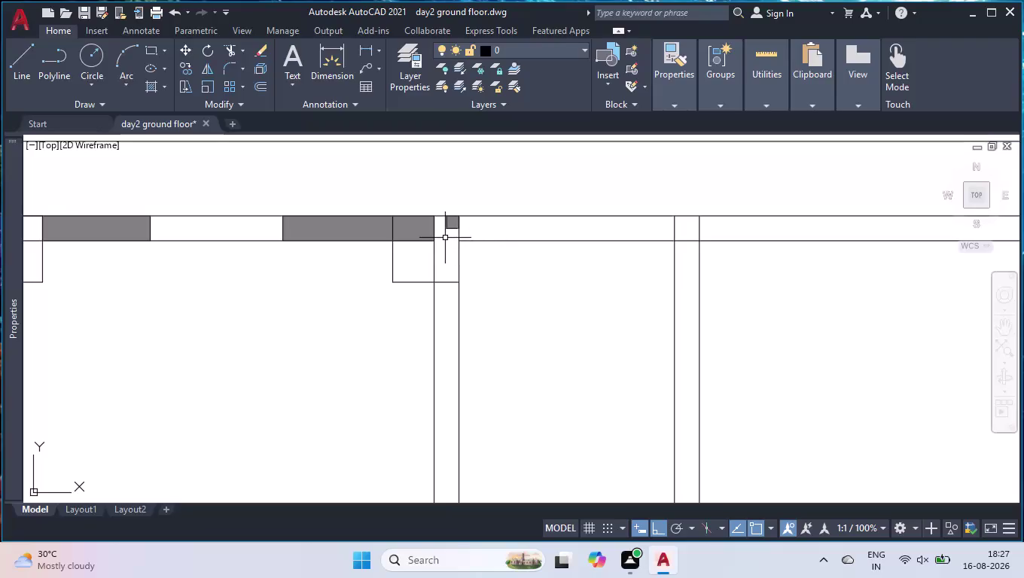
Draw a short line across the narrow corridor strip.
scroll(up, 3)
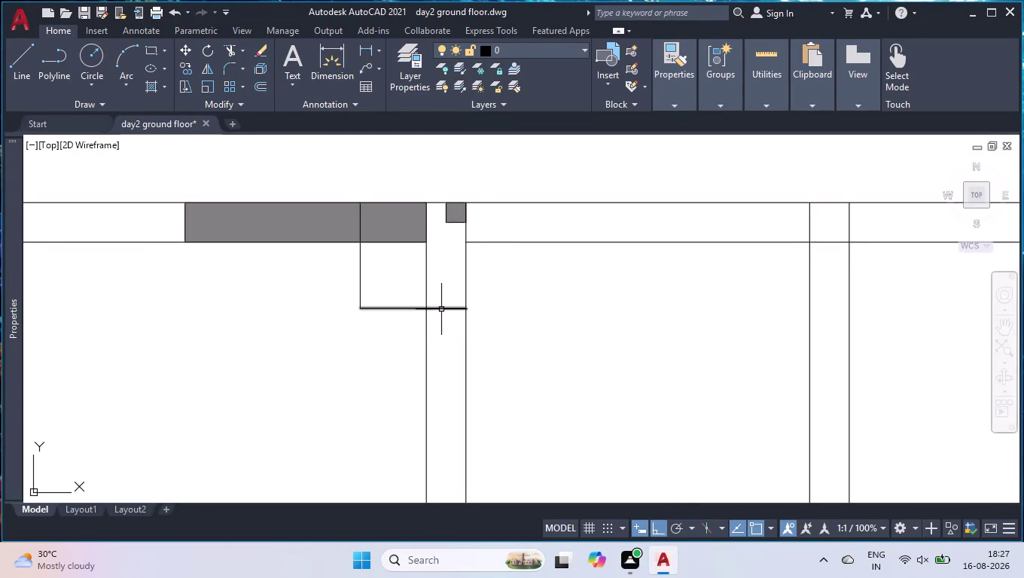
key(l)
key(Return)
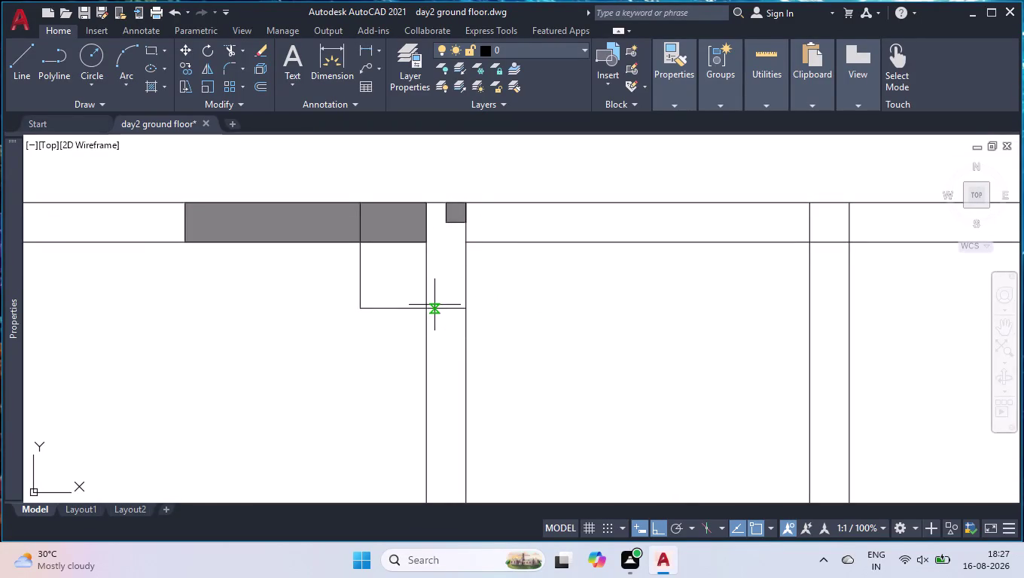
click(423, 308)
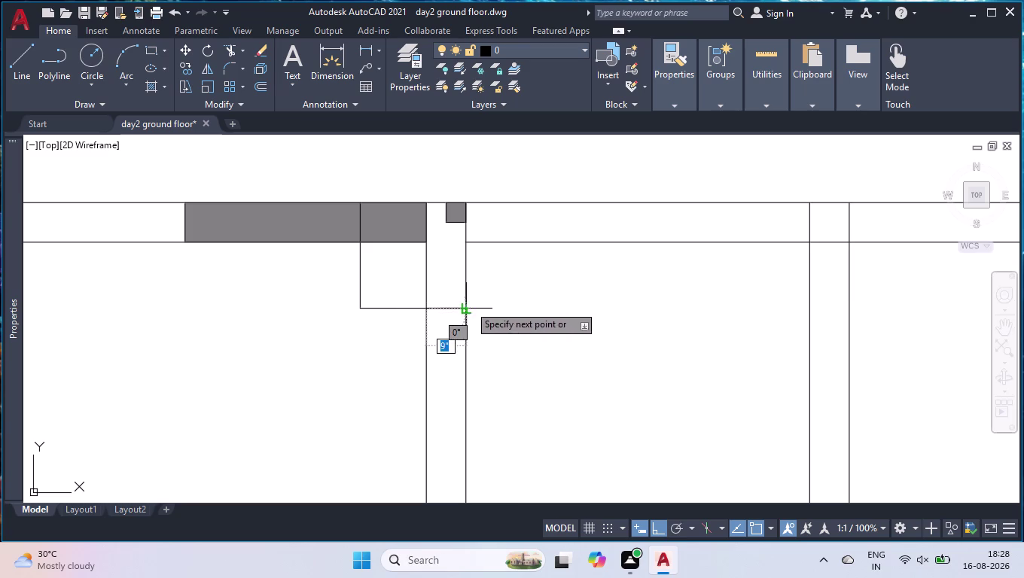
click(469, 305)
key(space)
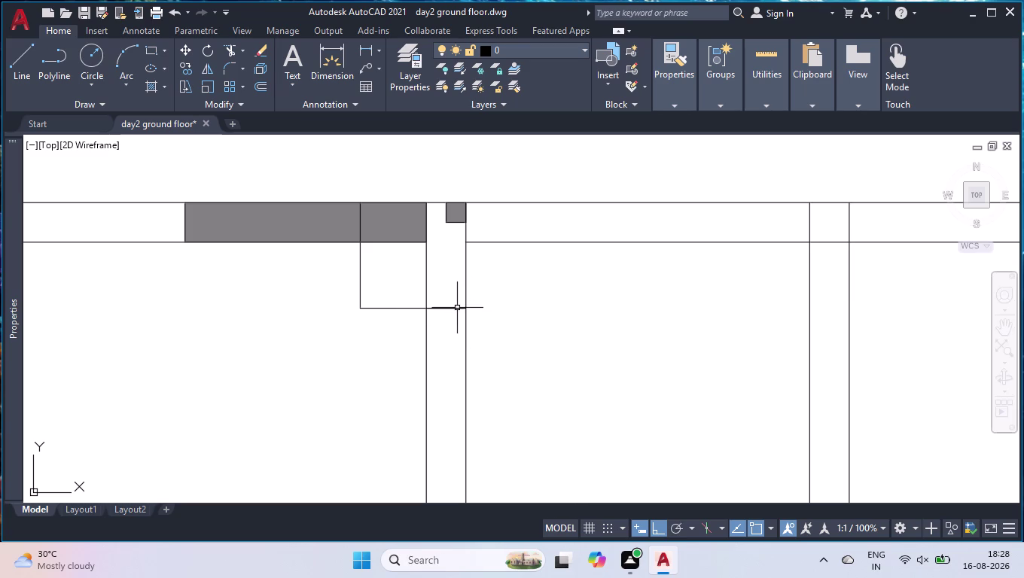
Grip-move the cross line 2'4.5" down the strip.
click(450, 309)
click(445, 308)
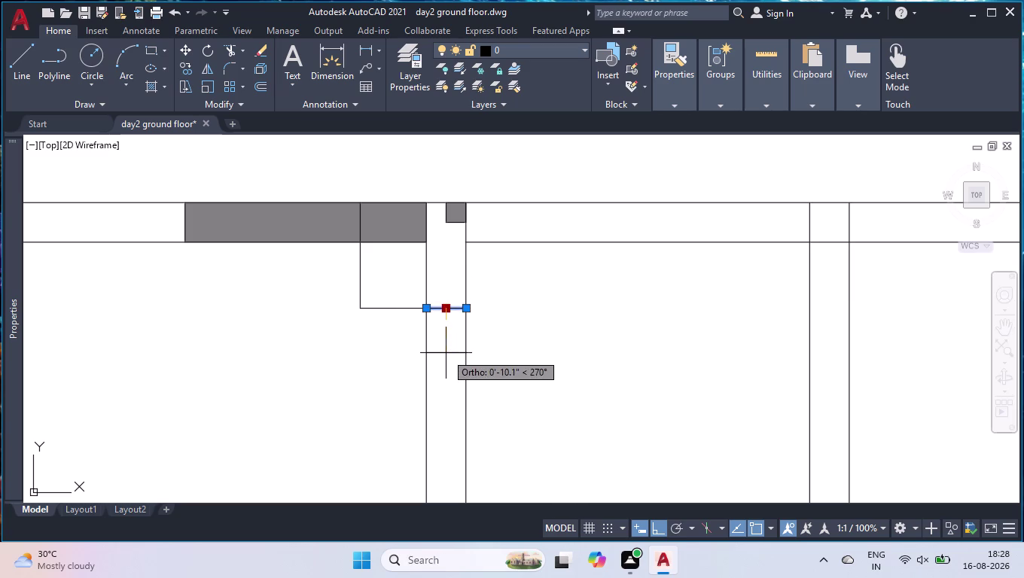
text(2)
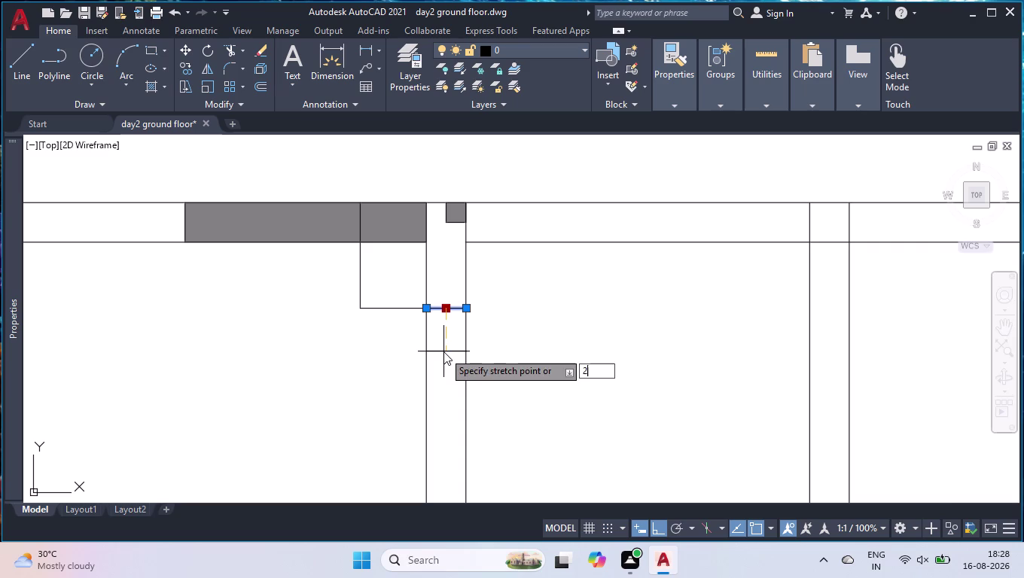
text('4.)
text(5")
key(Return)
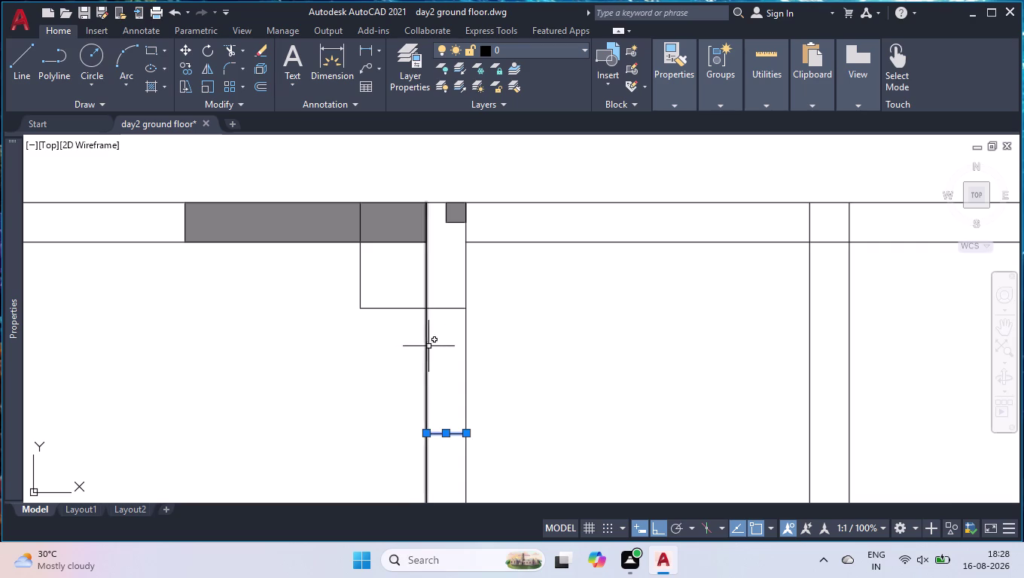
scroll(down, 3)
Offset a copy of the cross line 4' further down the strip.
text(off)
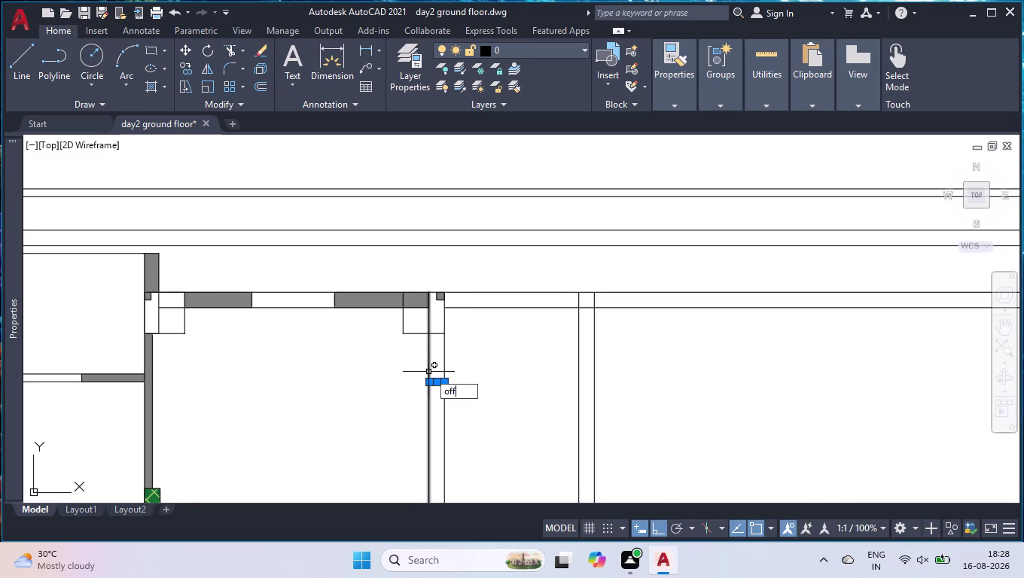
key(Return)
text(4')
key(Return)
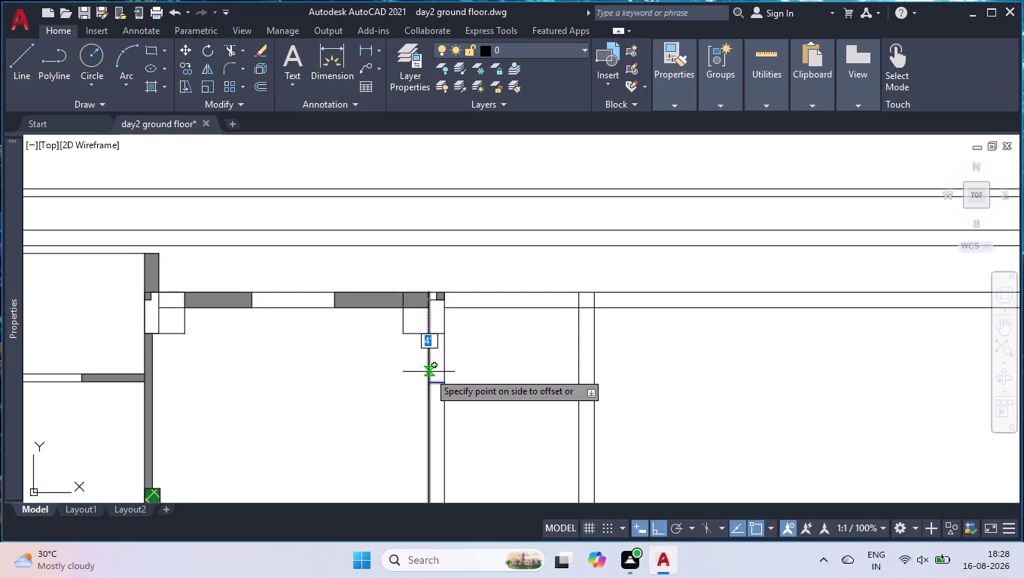
click(482, 458)
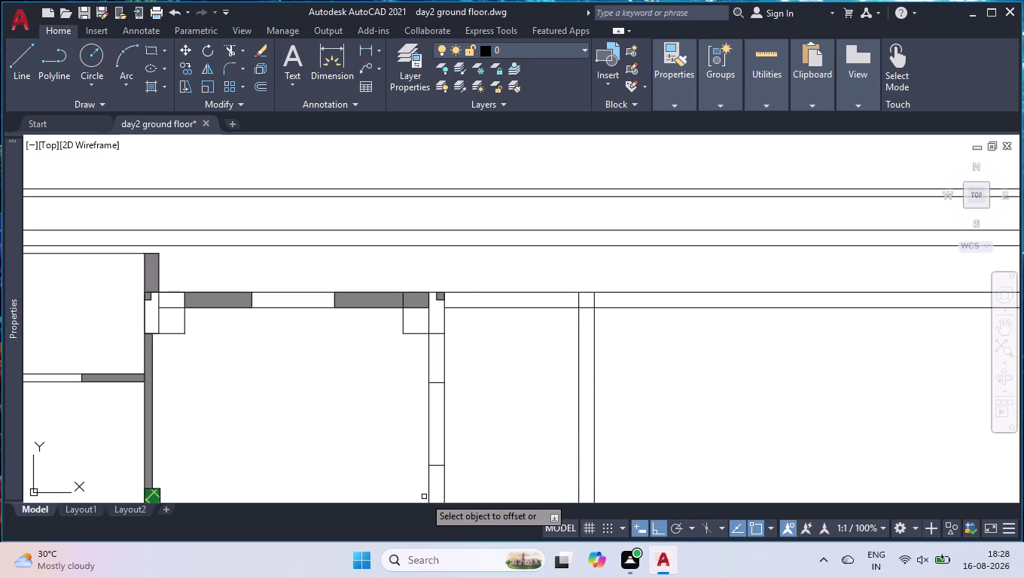
scroll(down, 3)
scroll(up, 3)
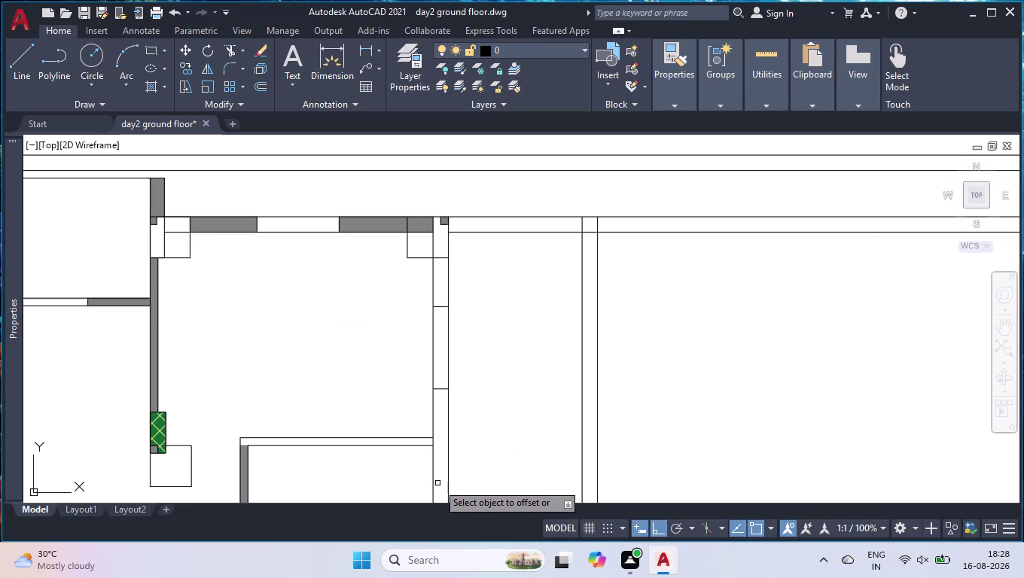
scroll(up, 3)
Add more cross line offsets at 1'1.5" and 2' spacings.
click(438, 385)
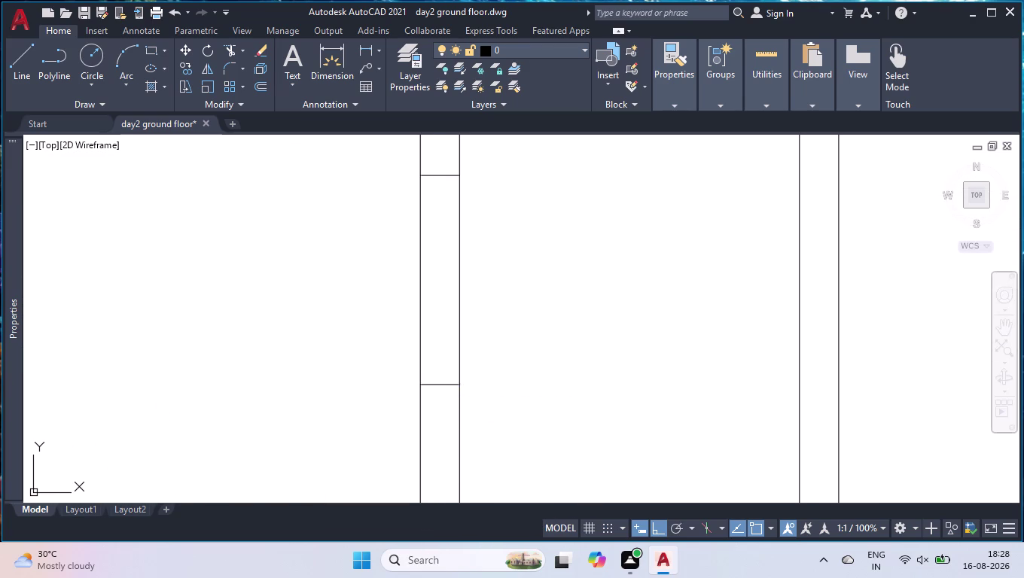
text(1)
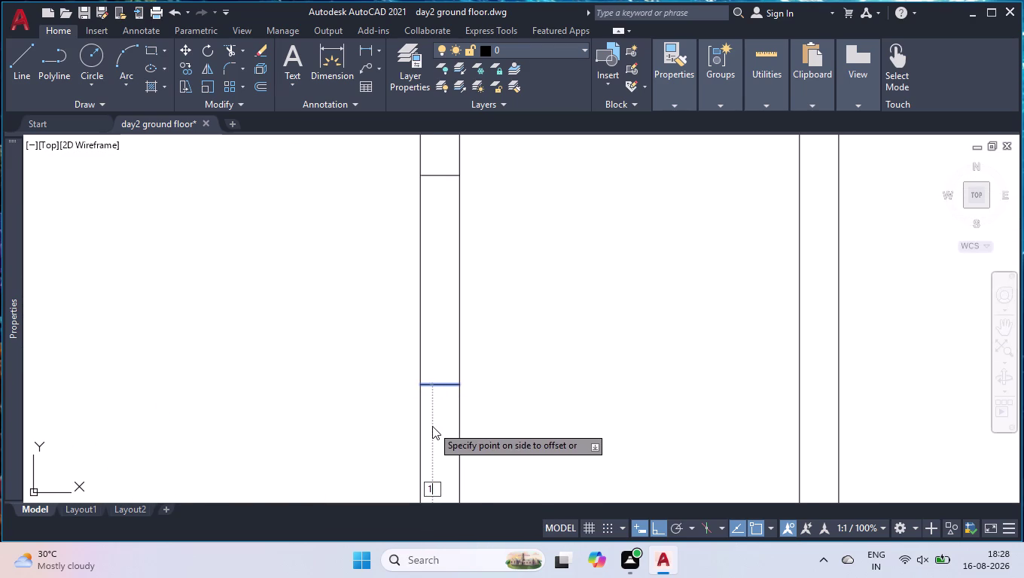
text('1.5)
text(")
key(Return)
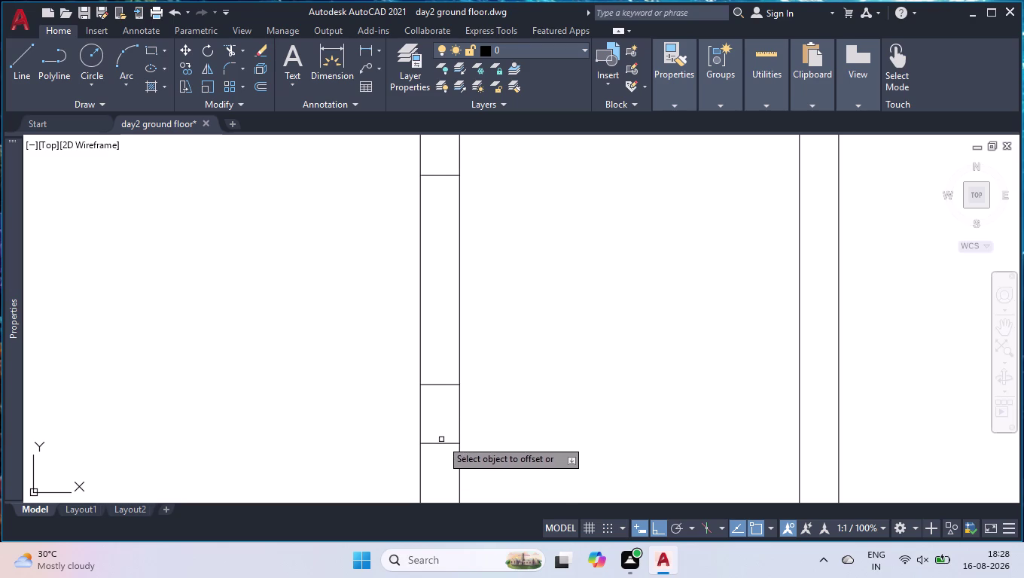
scroll(down, 3)
scroll(up, 3)
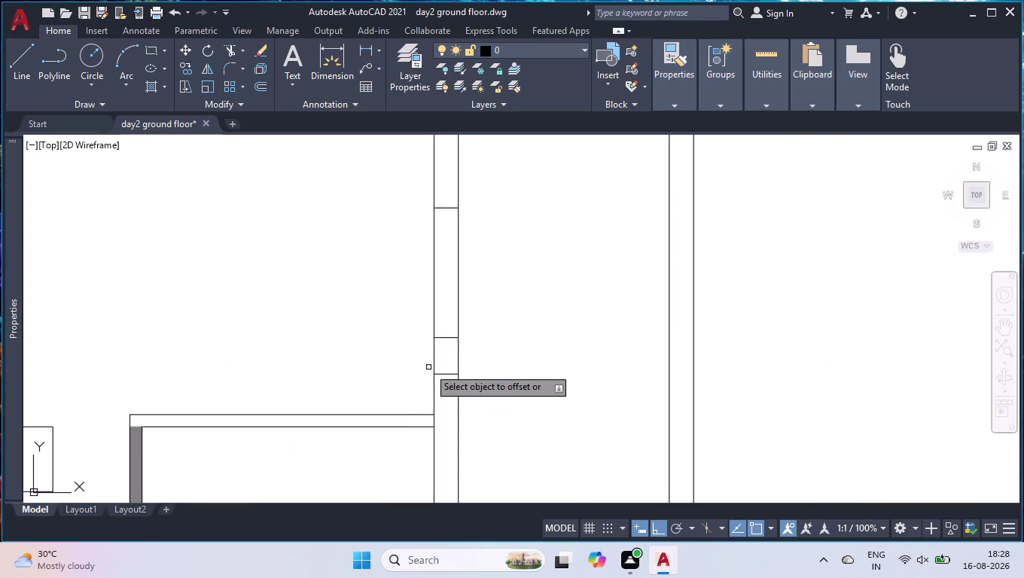
click(444, 373)
text(2')
key(Return)
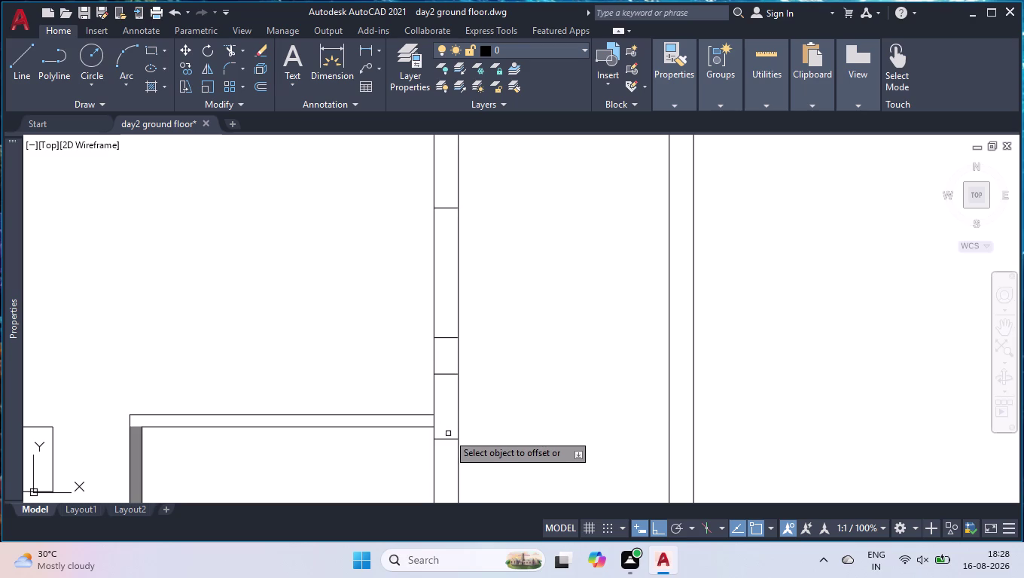
scroll(down, 3)
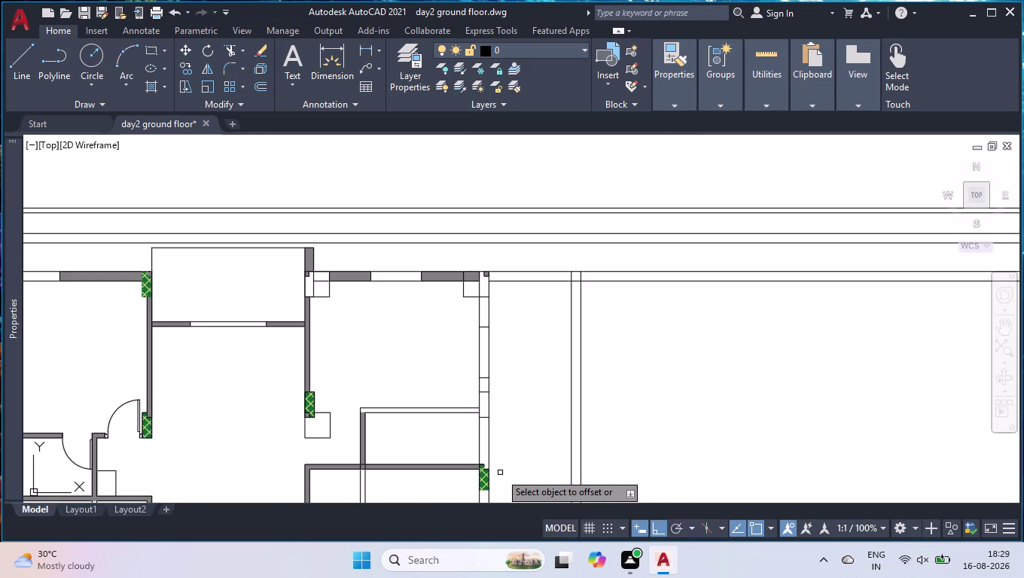
scroll(up, 3)
scroll(up, 3)
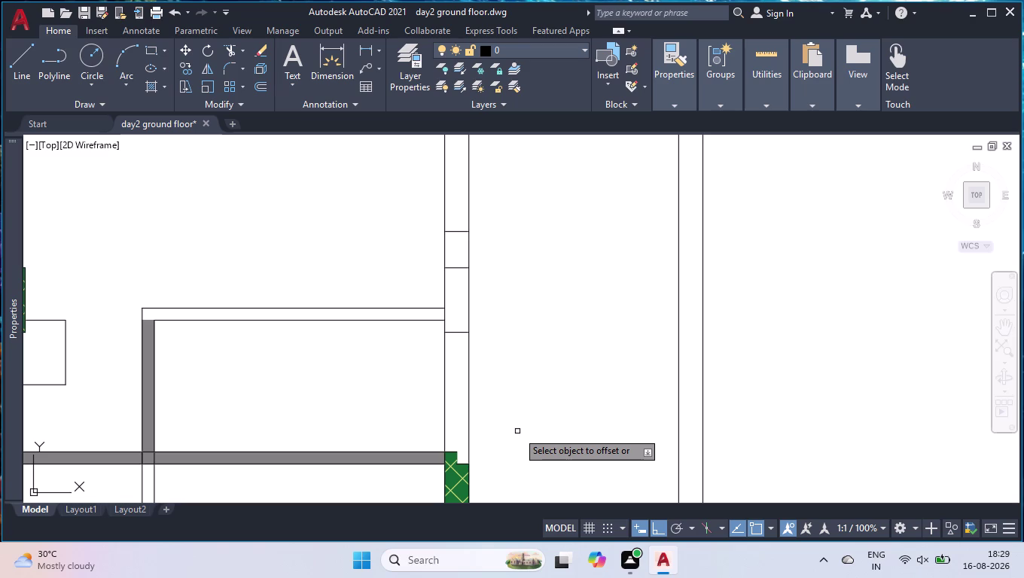
key(space)
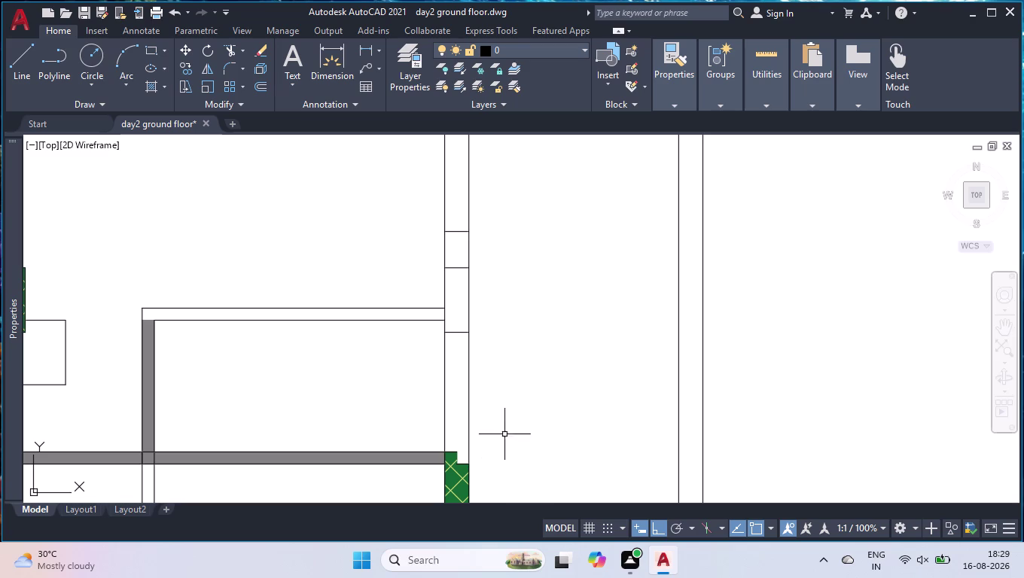
scroll(down, 3)
scroll(down, 3)
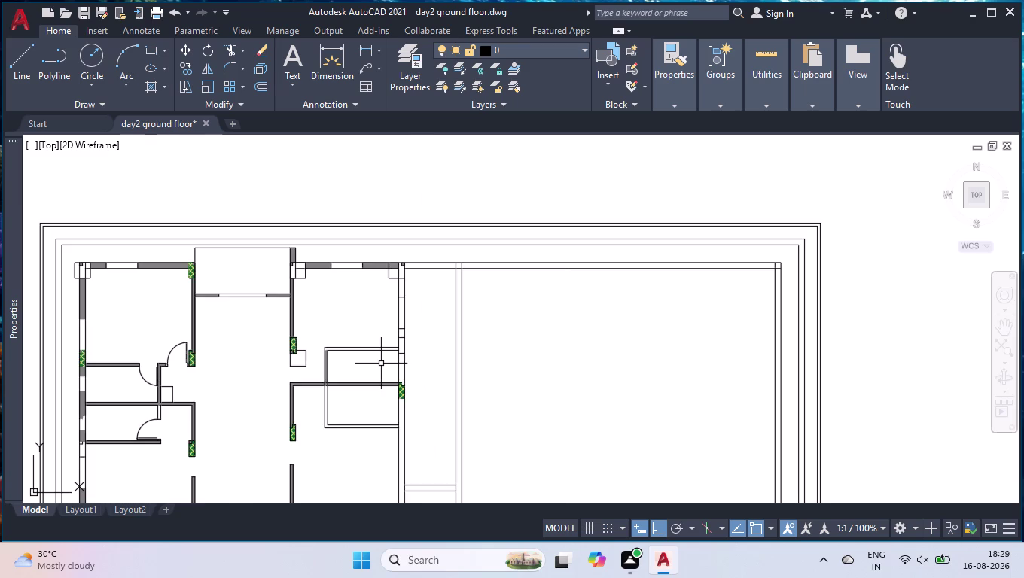
scroll(up, 3)
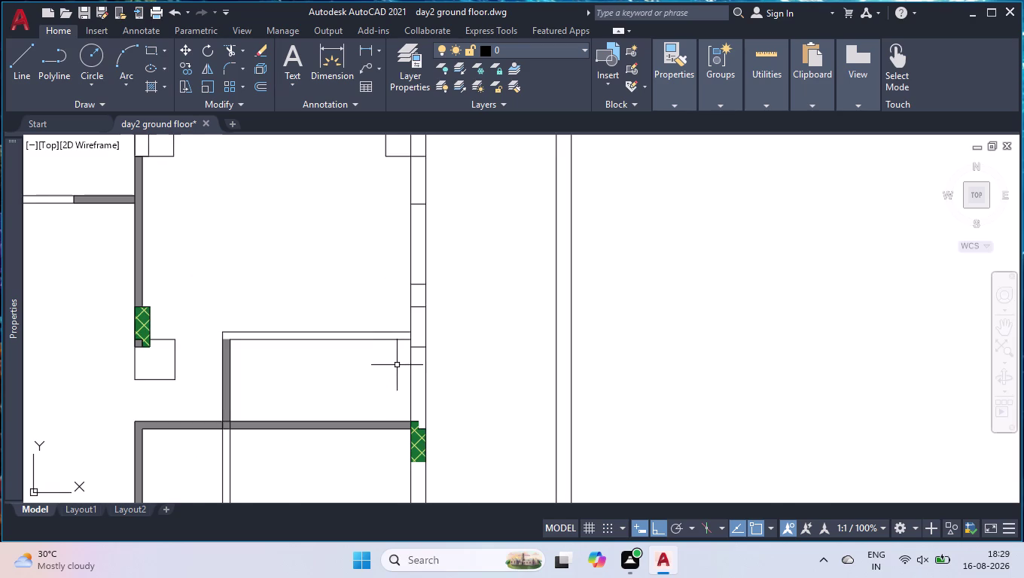
scroll(down, 3)
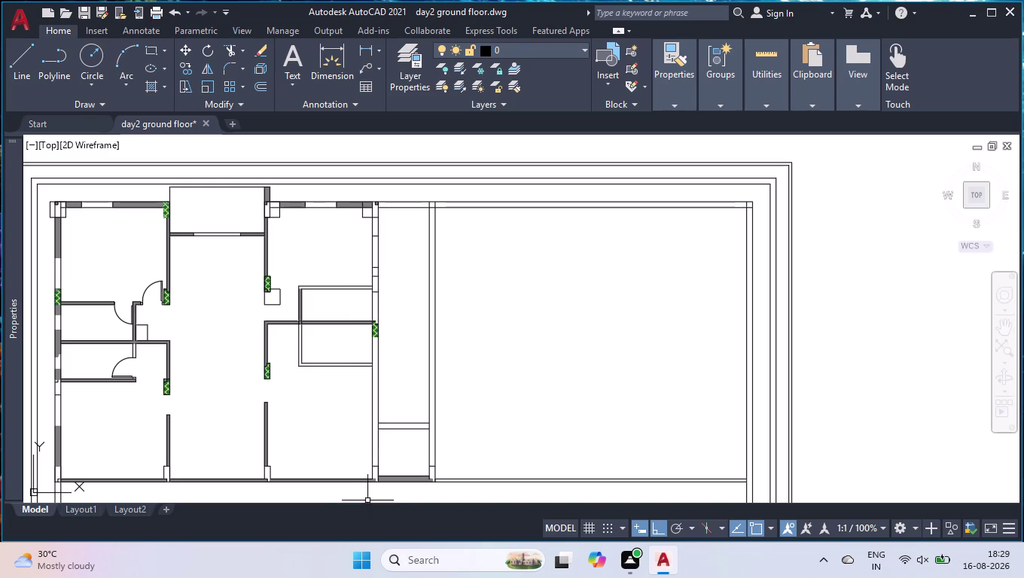
scroll(up, 3)
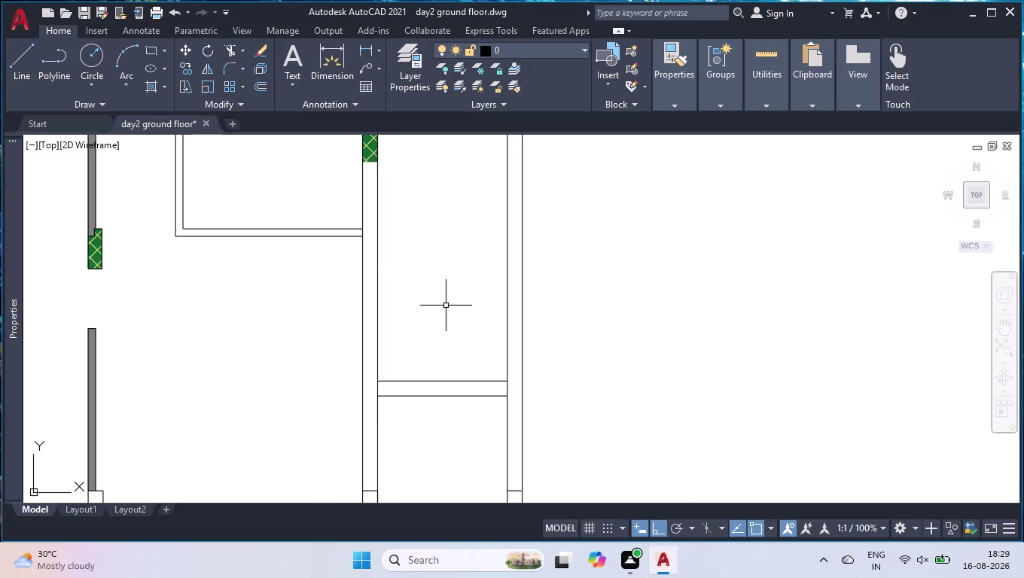
scroll(down, 3)
scroll(up, 3)
scroll(up, 3)
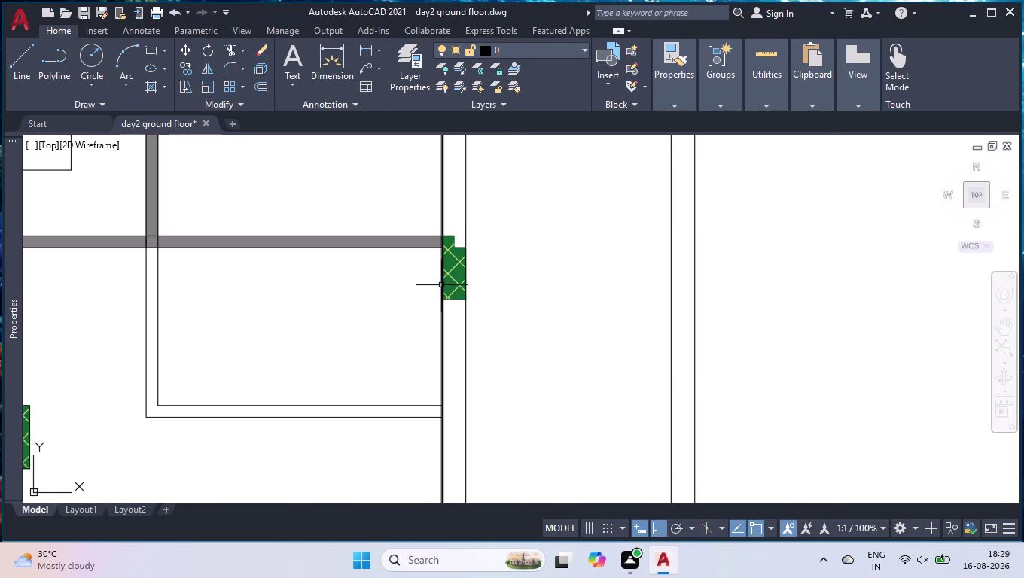
text(tr)
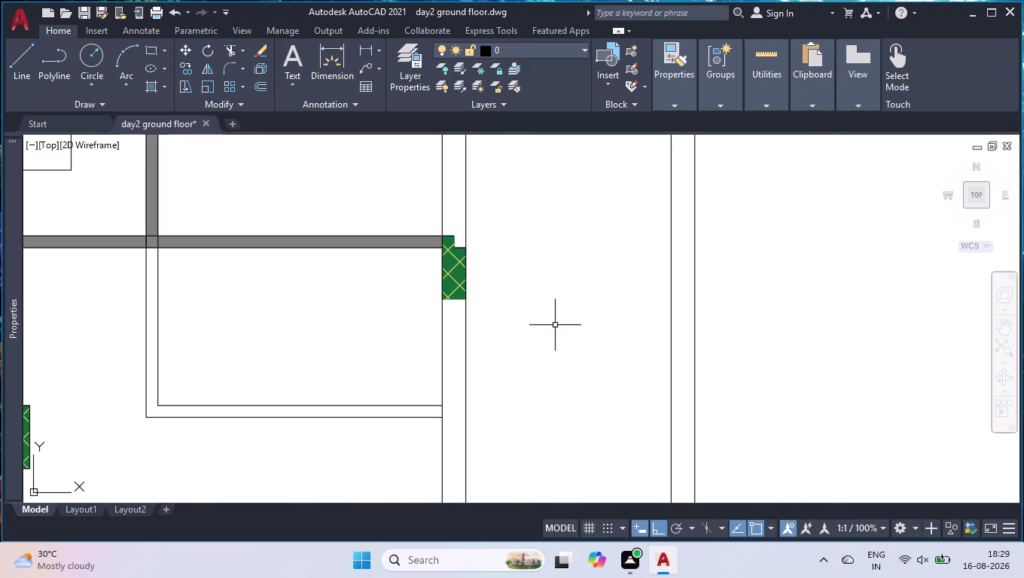
Attempt trimming the column and notch lines at the junction, then cancel.
key(Return)
click(450, 266)
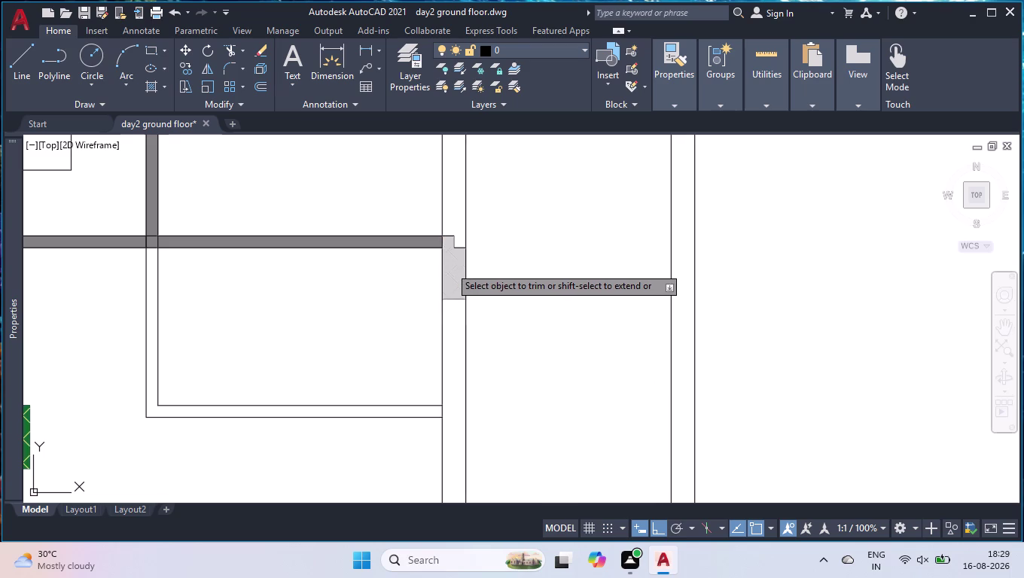
key(backslash)
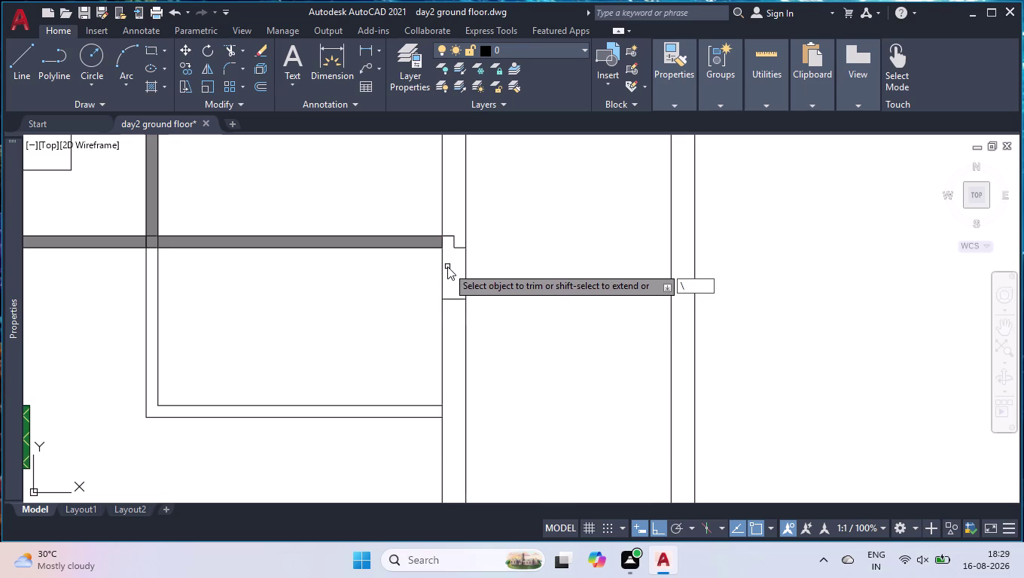
key(space)
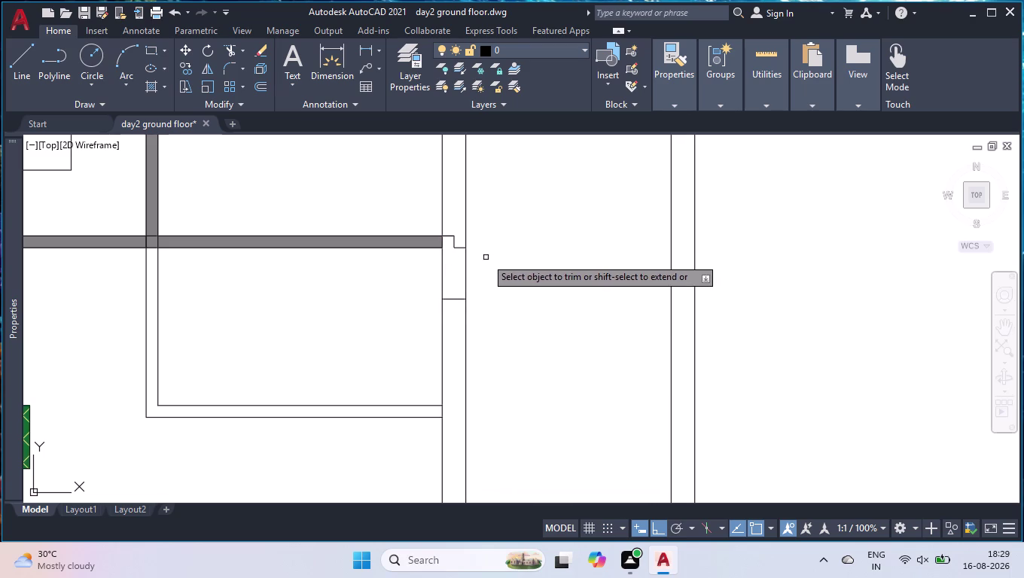
key(space)
click(459, 230)
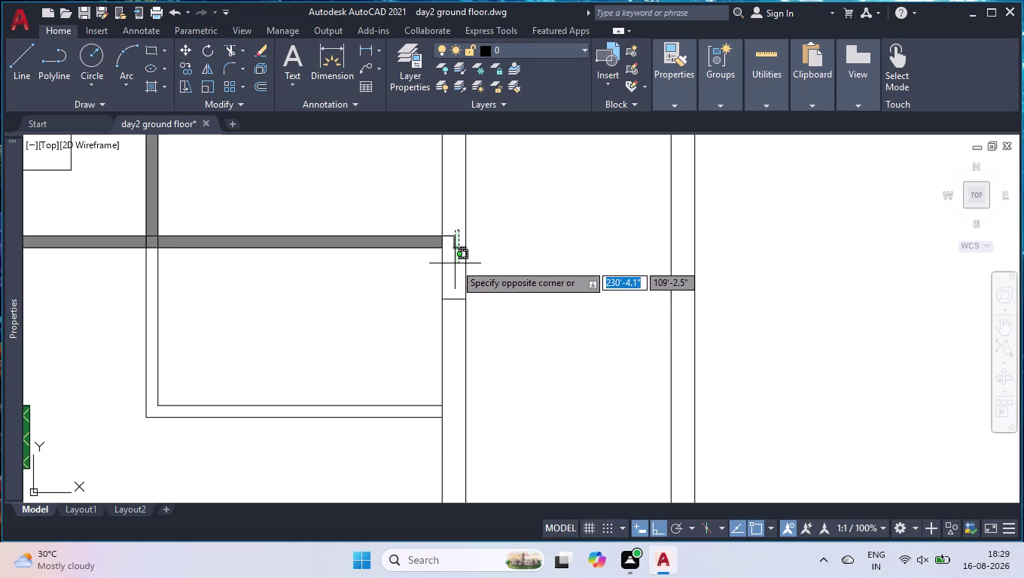
key(space)
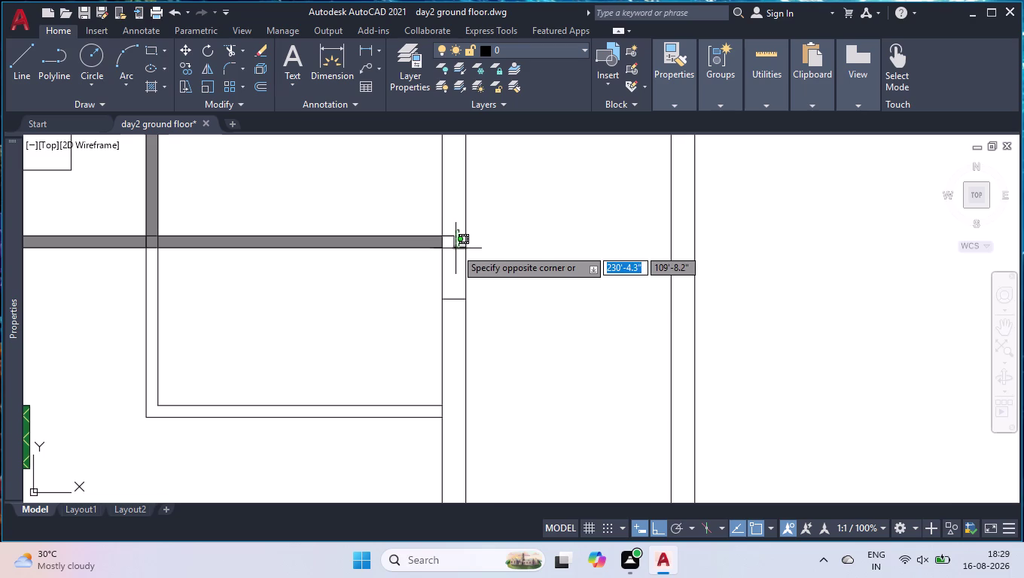
key(space)
key(space)
key(Return)
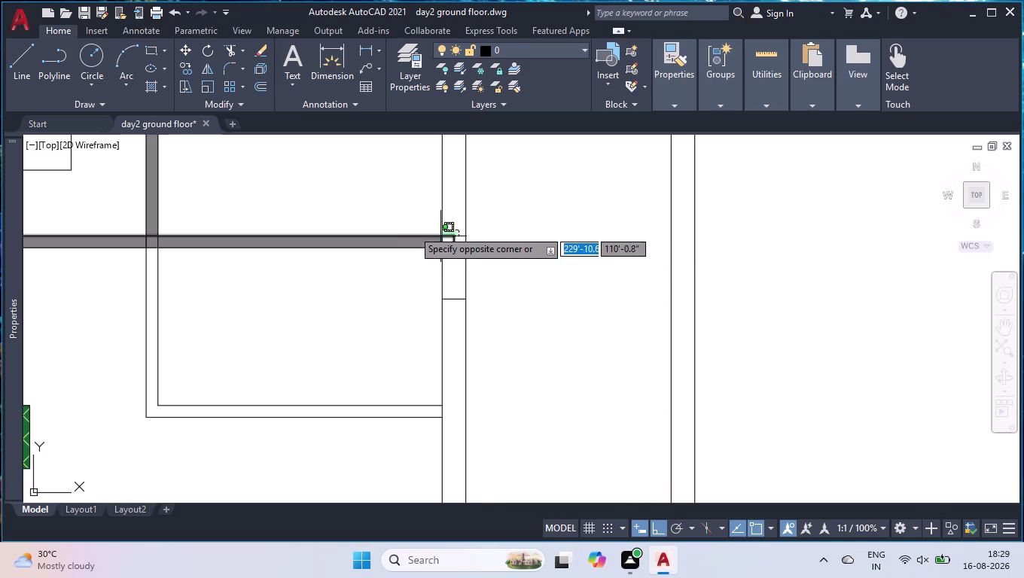
click(451, 276)
key(space)
key(space)
key(space)
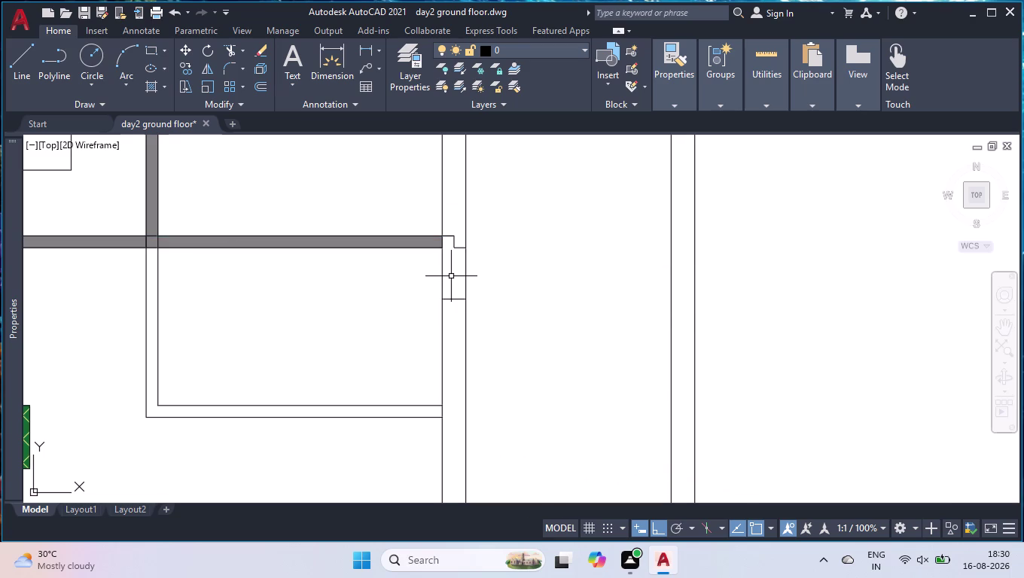
Trim the stepped notch lines at the wall–corridor junction using a fence.
text(tr)
key(Return)
click(462, 226)
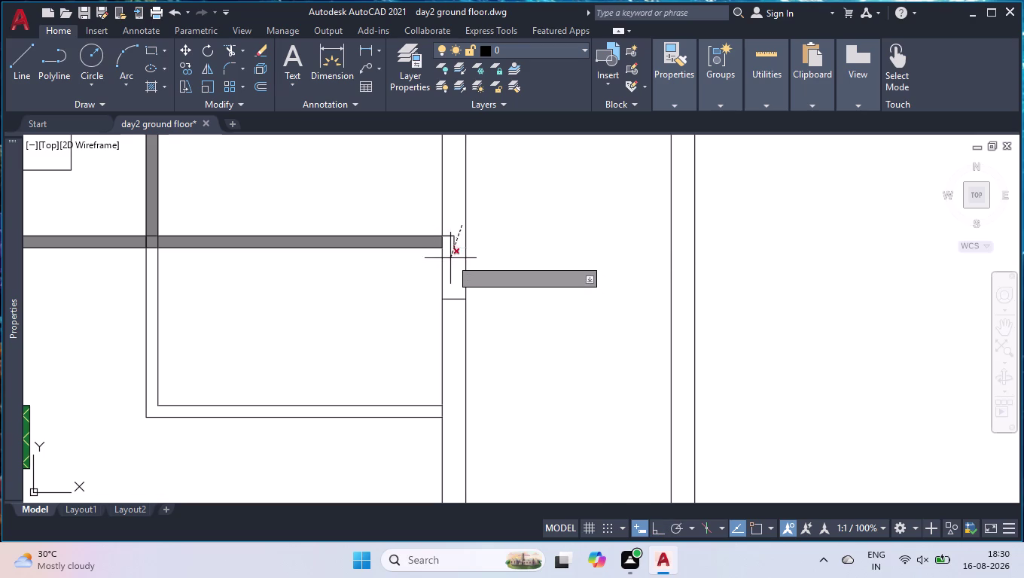
click(450, 251)
click(449, 232)
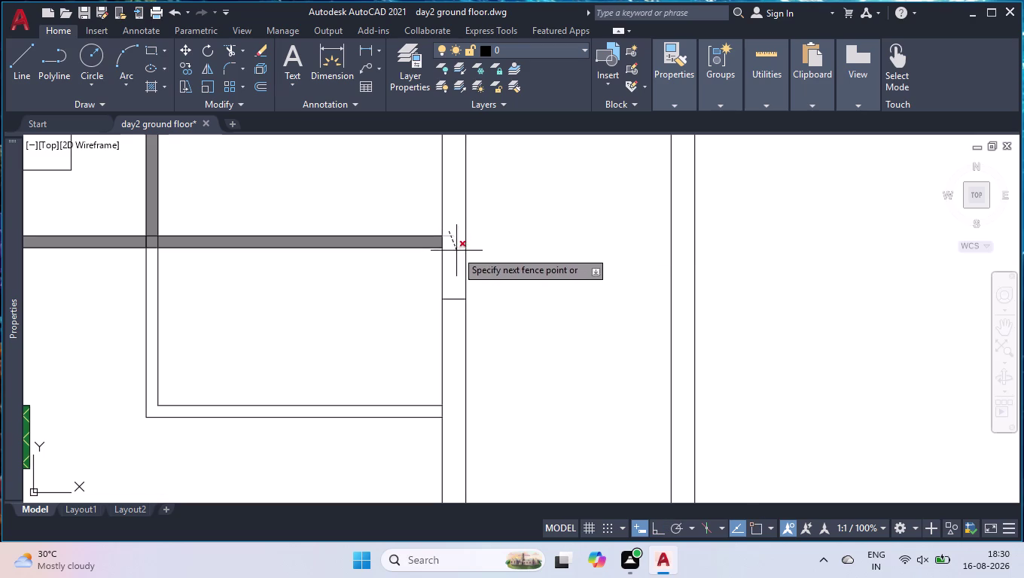
click(457, 255)
click(456, 274)
click(459, 318)
key(space)
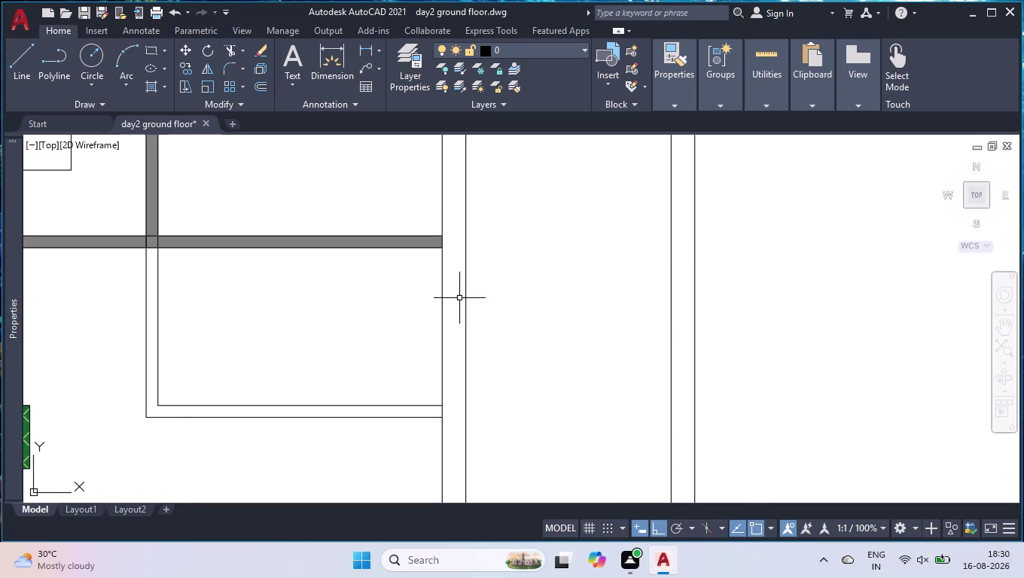
scroll(down, 3)
Zoom out, pan and zoom in on the next wall junction along the strip.
scroll(down, 3)
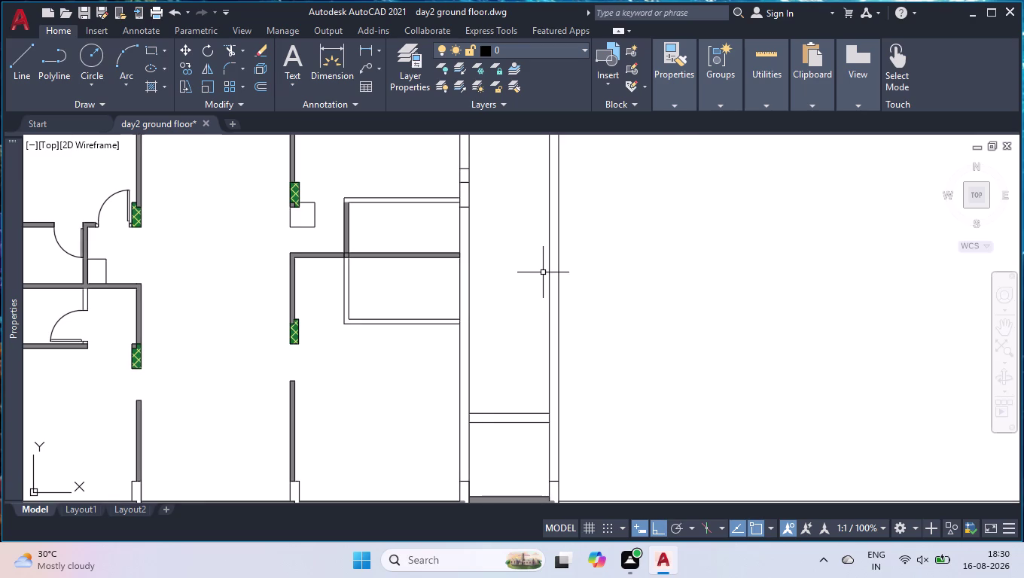
scroll(down, 3)
scroll(up, 3)
scroll(up, 3)
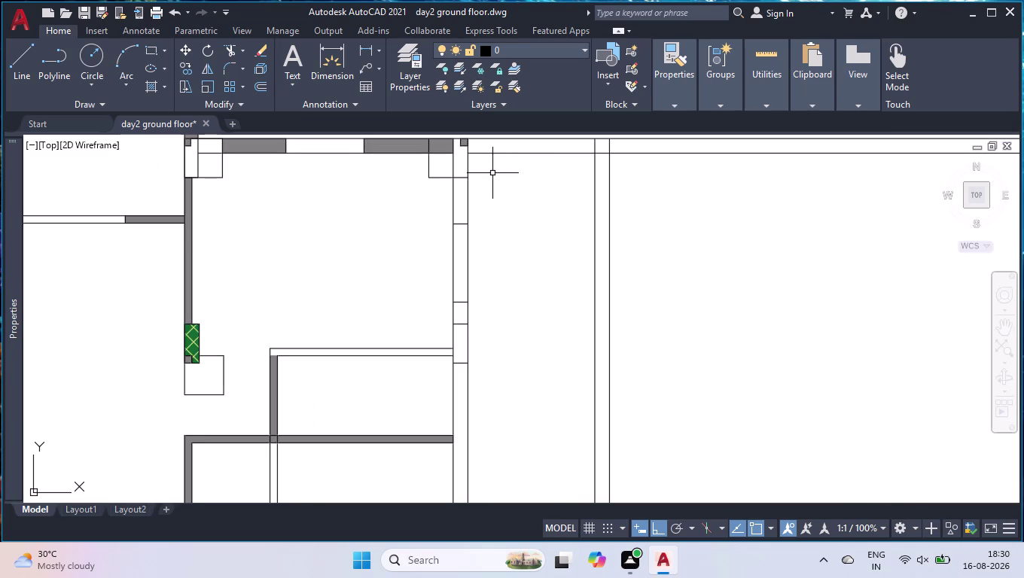
scroll(up, 3)
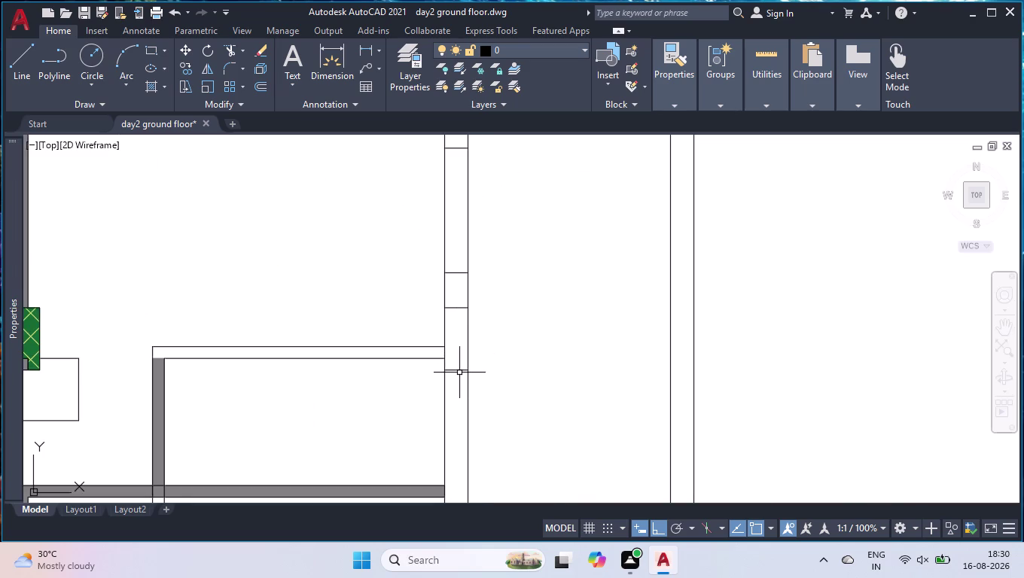
scroll(up, 3)
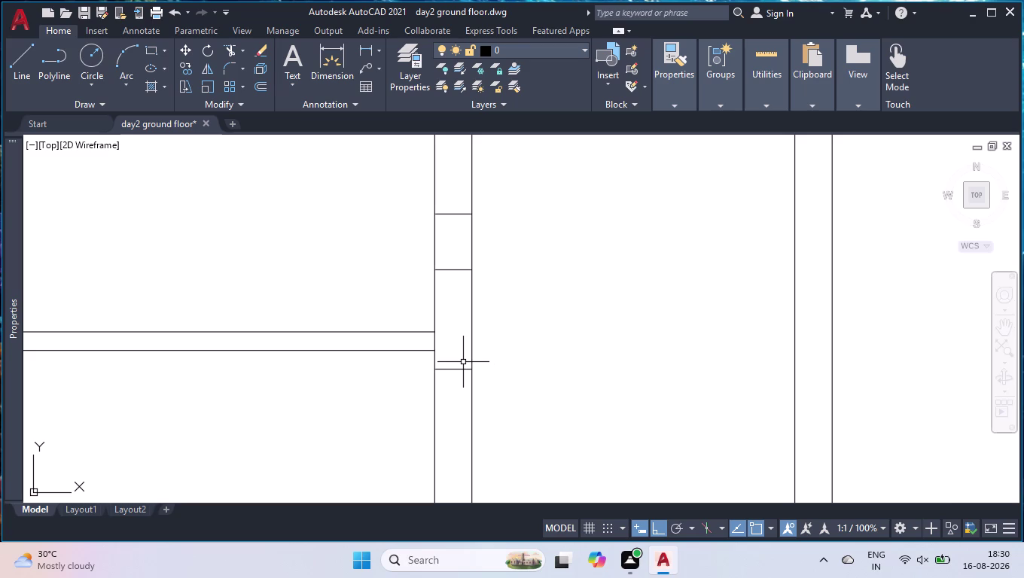
Draw a small square notch with 4.5" sides at the corridor strip edge.
key(l)
key(Return)
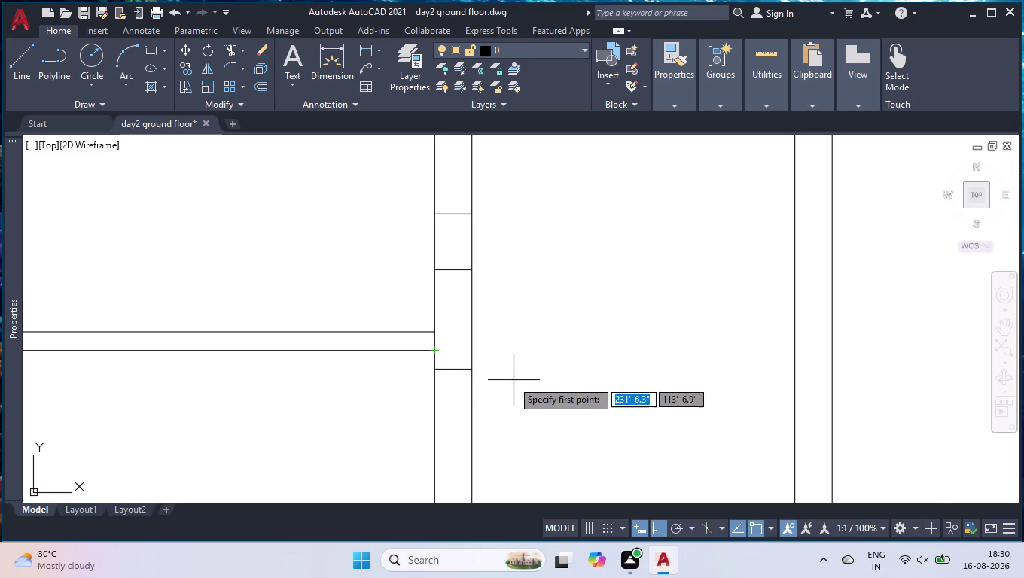
click(468, 372)
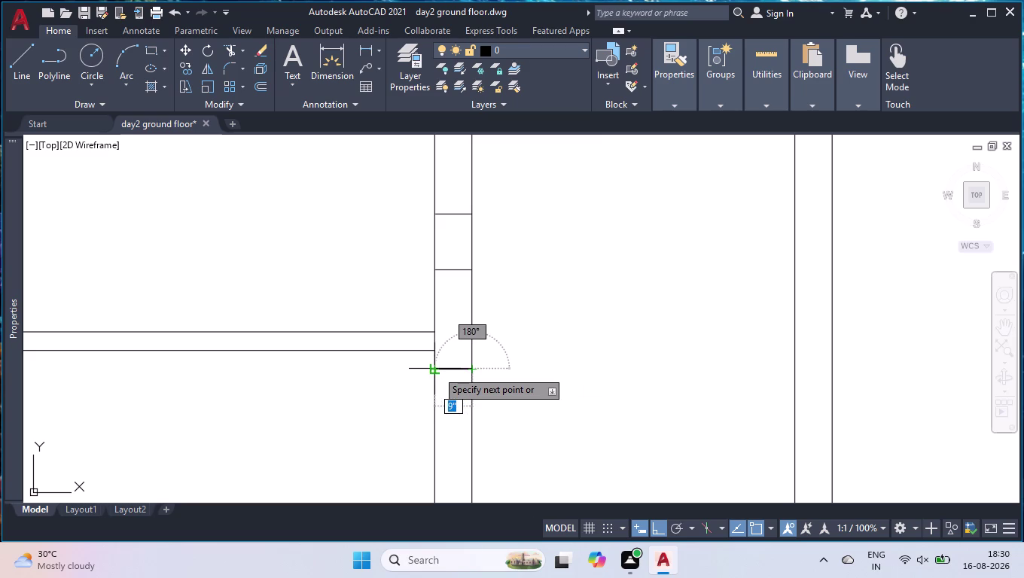
click(454, 368)
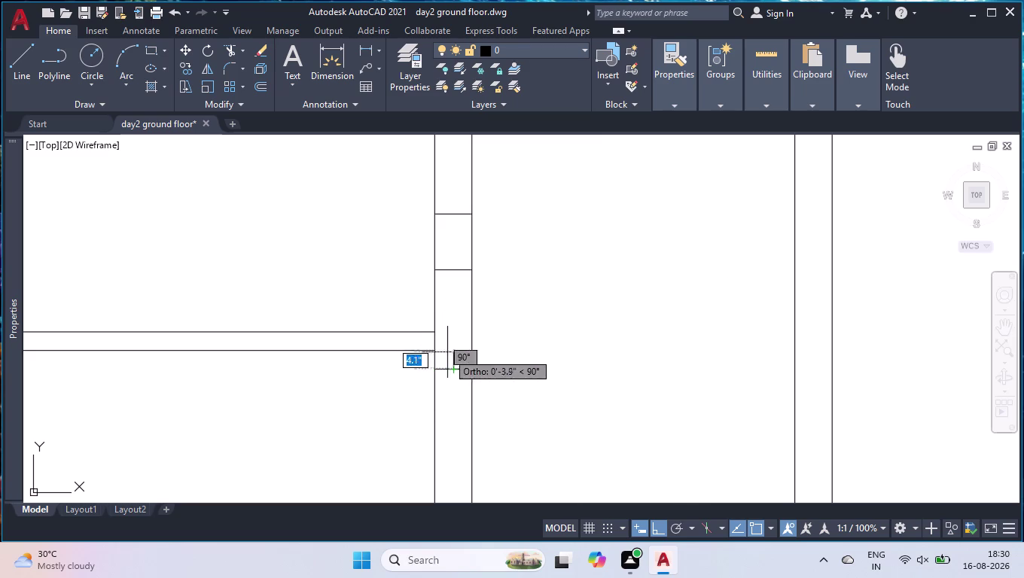
text(4.5)
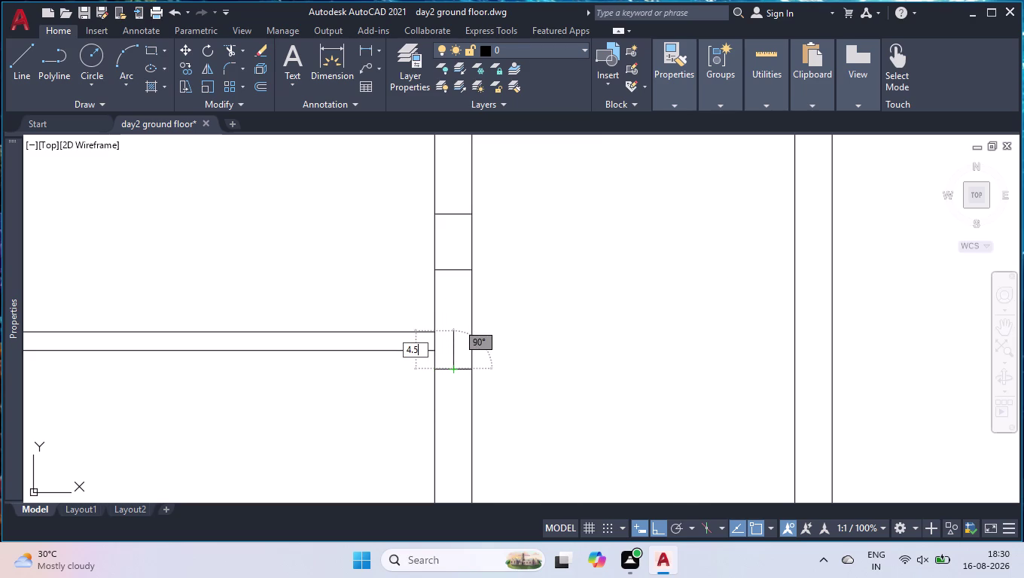
text(")
key(Return)
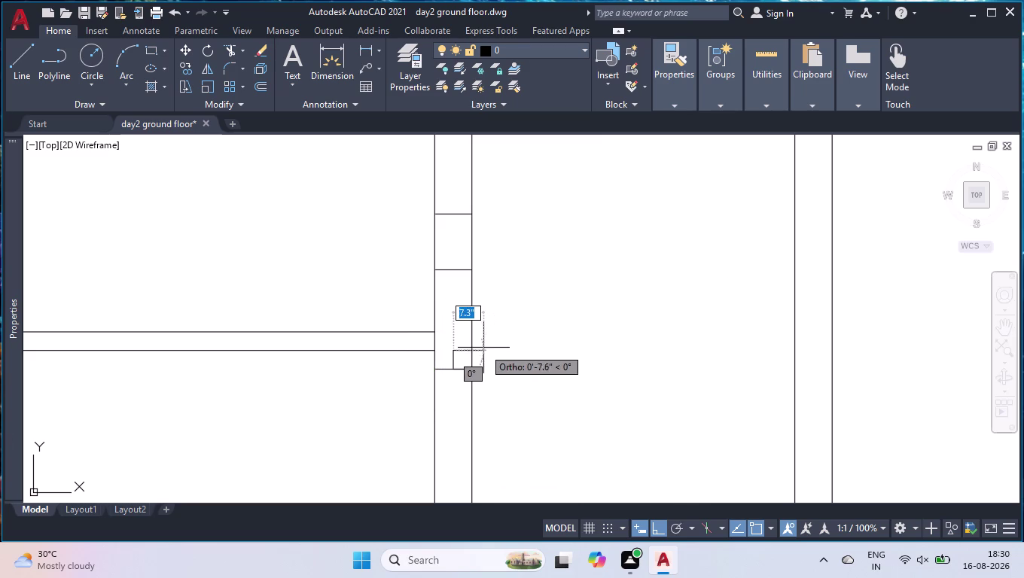
click(470, 351)
key(space)
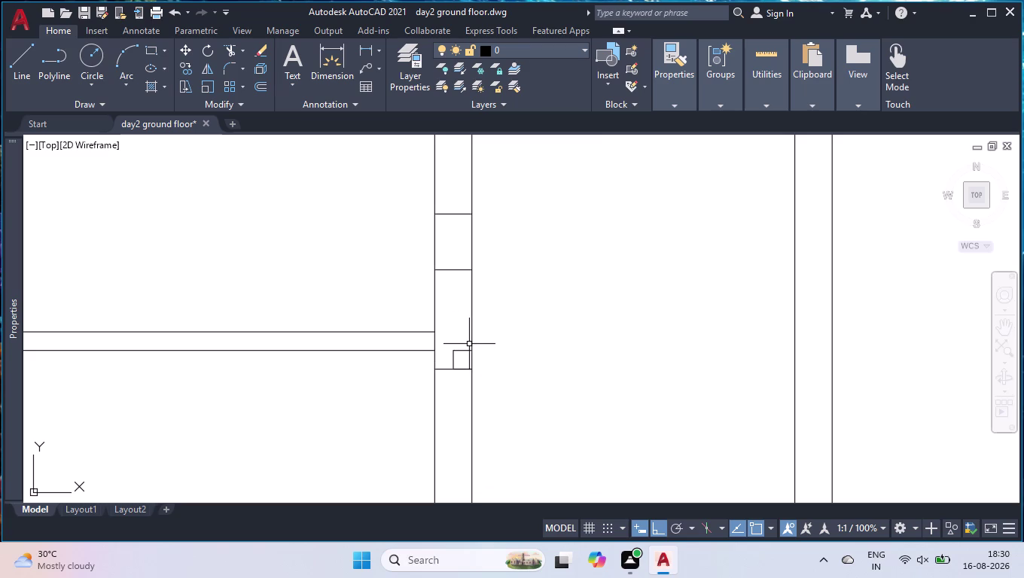
Hatch the column area above the notch with ANSI38 and no background colour.
click(146, 80)
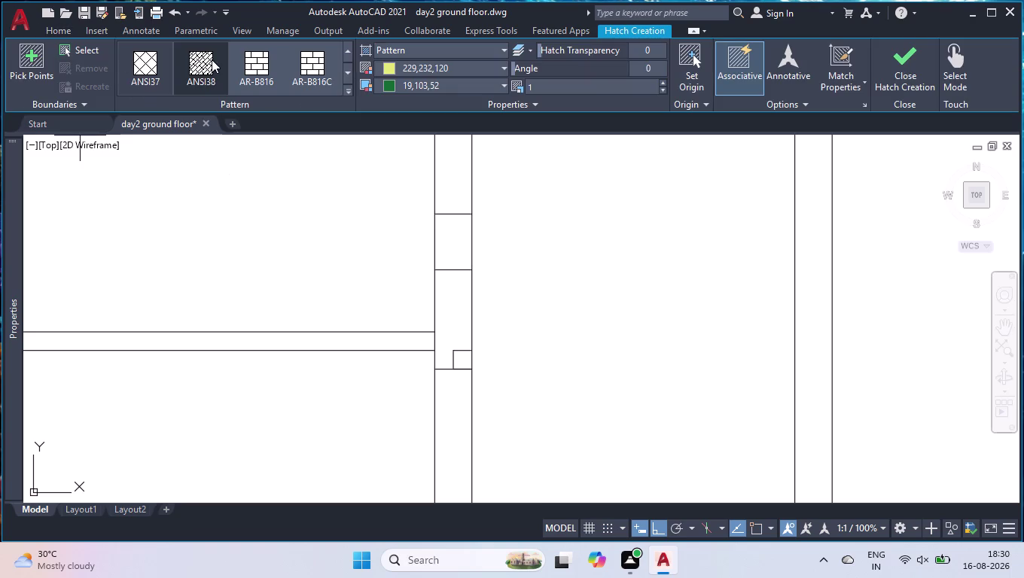
click(406, 85)
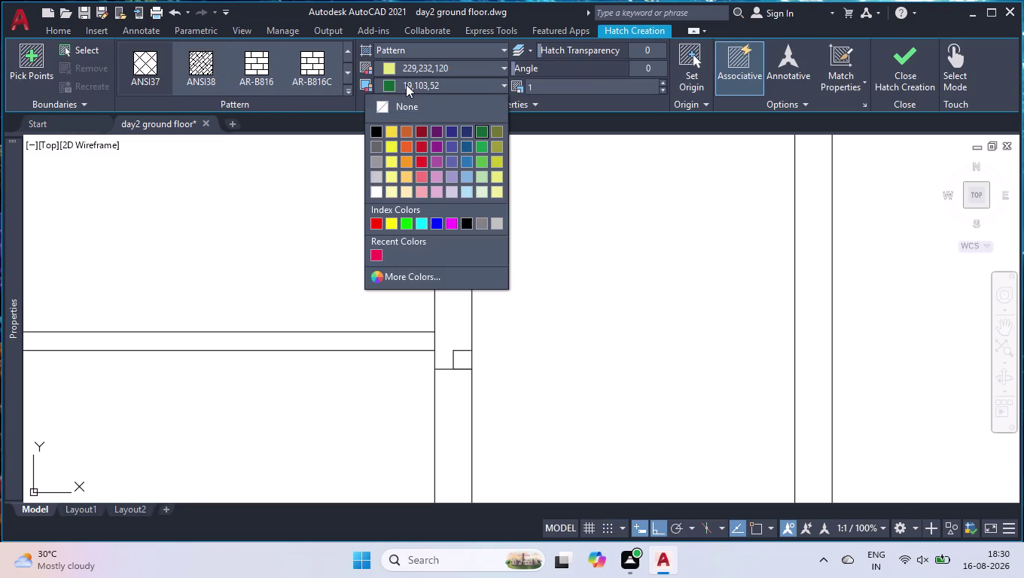
click(387, 104)
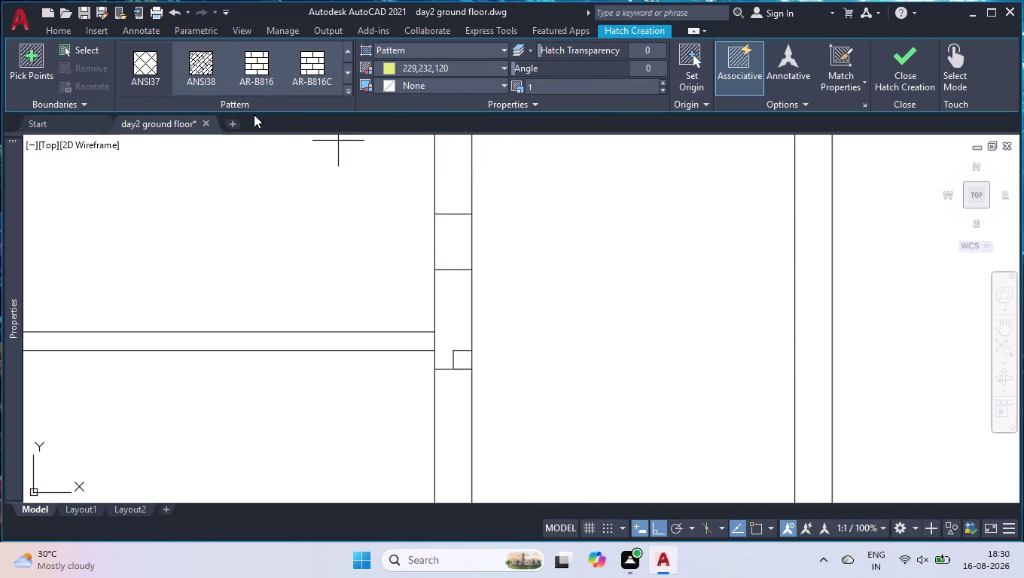
click(450, 299)
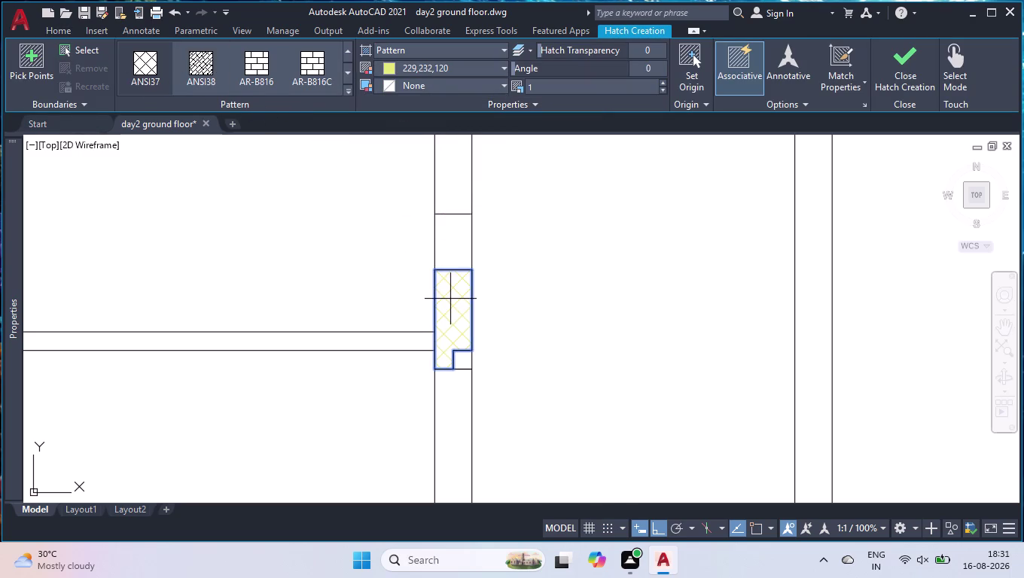
key(Return)
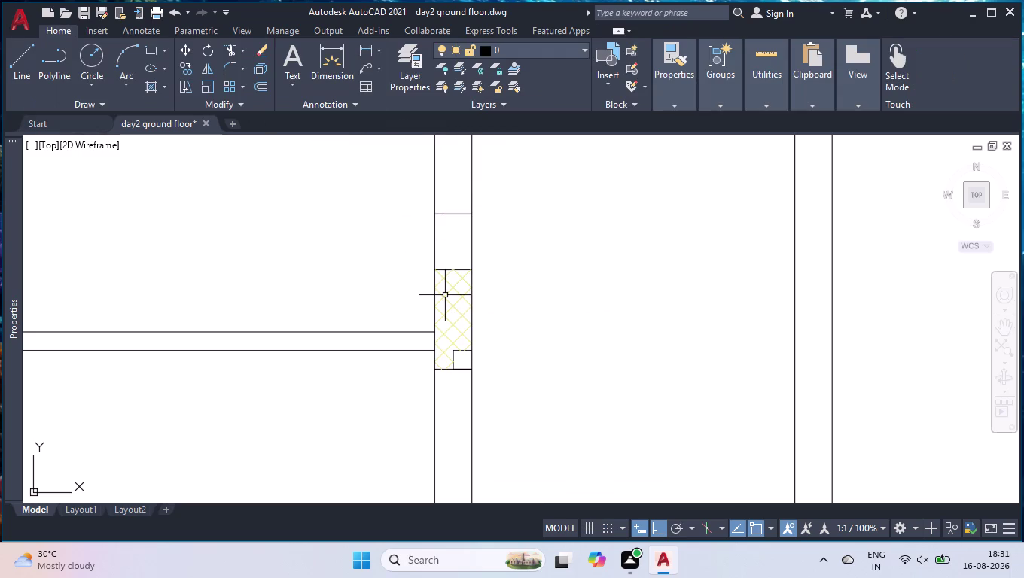
Draw a cross line from the wall junction to the corridor edge.
key(l)
key(Return)
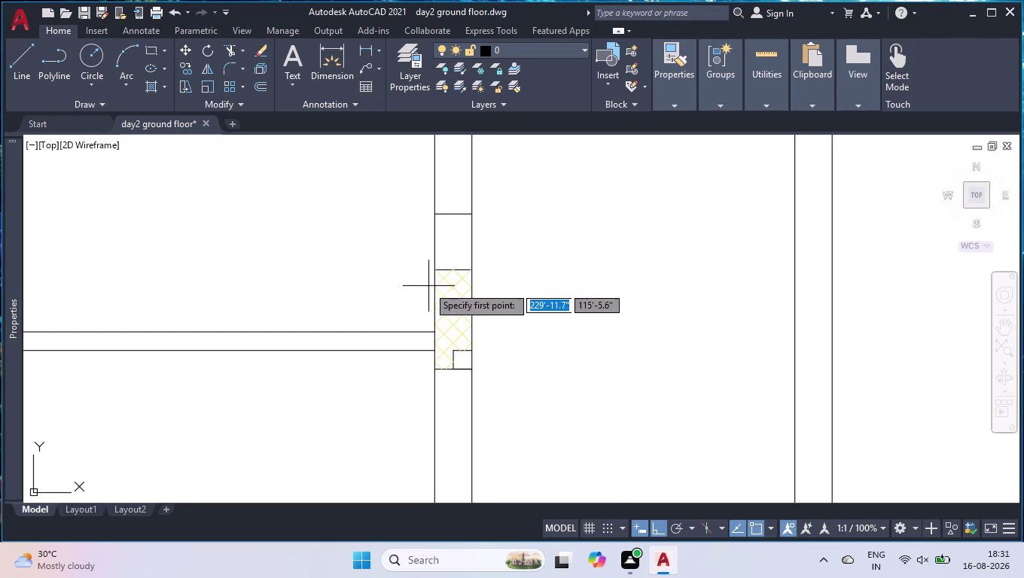
click(435, 332)
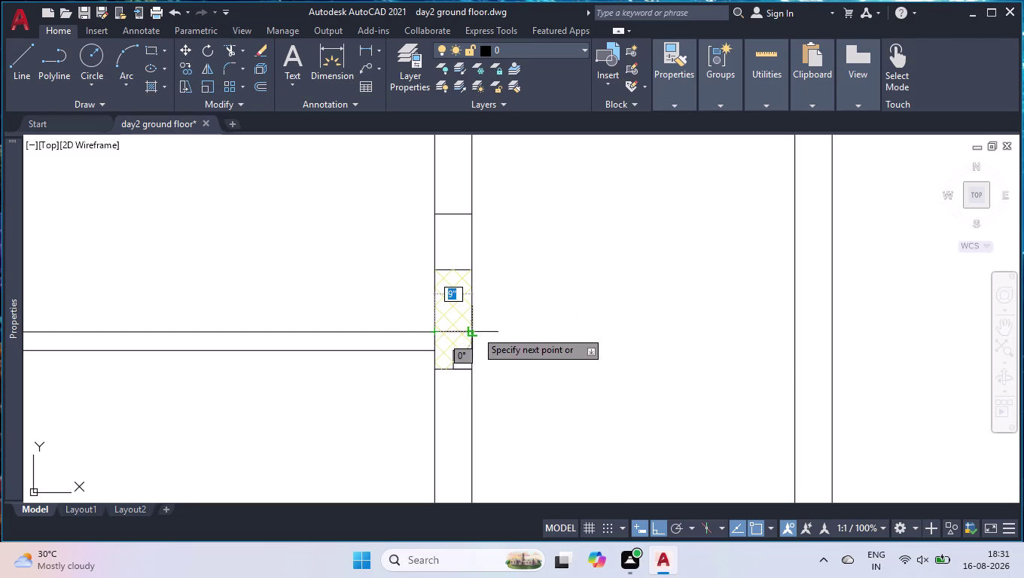
click(476, 331)
key(space)
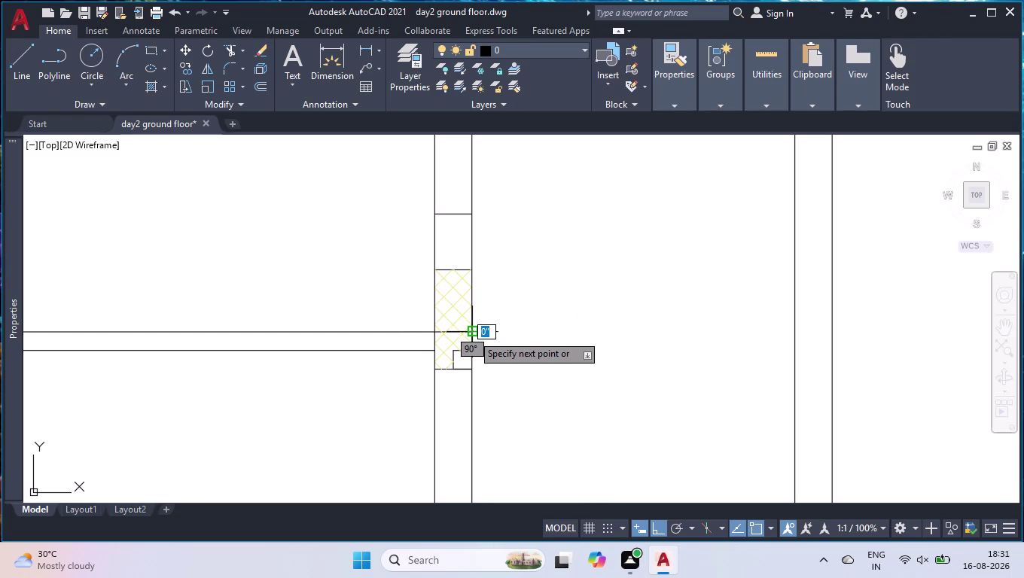
Draw a 2' notch segment from the wall corner below the hatched column.
key(l)
key(Return)
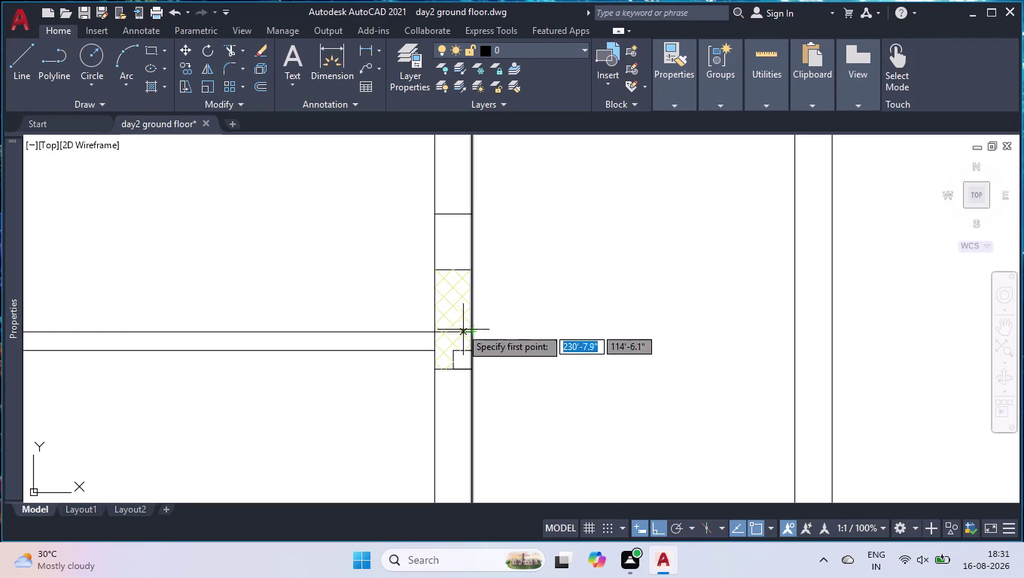
click(431, 331)
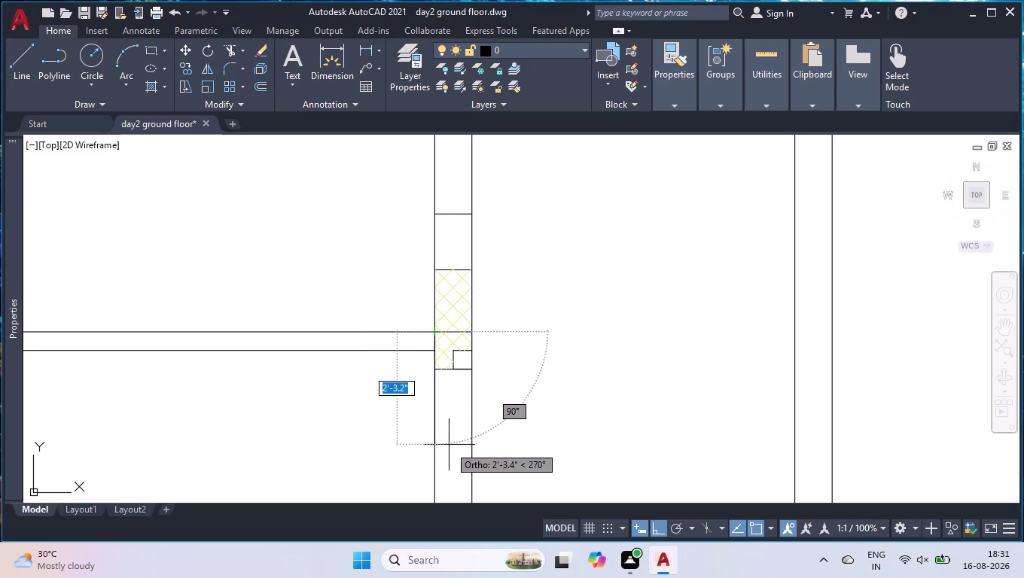
key(2)
key(apostrophe)
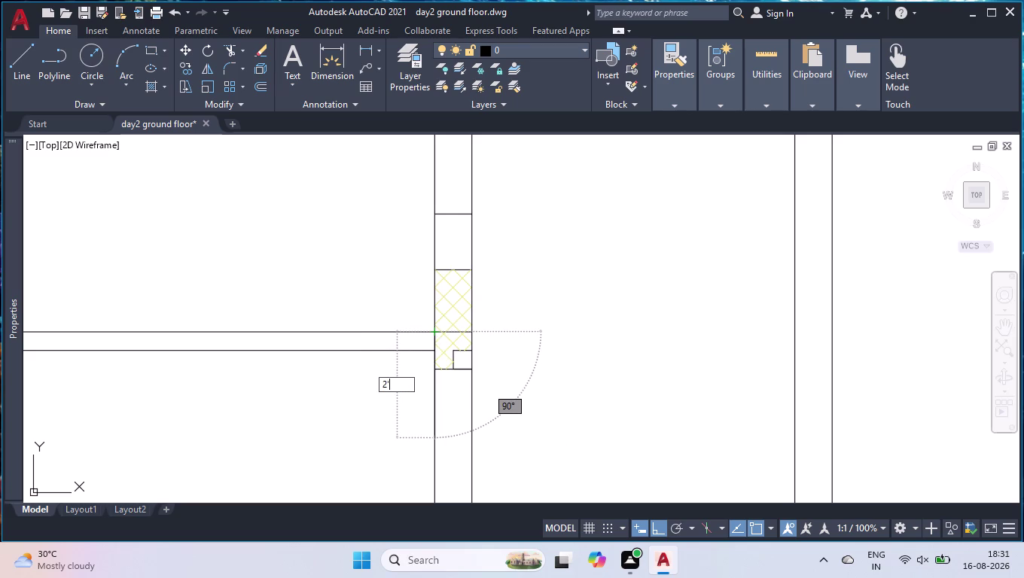
key(Return)
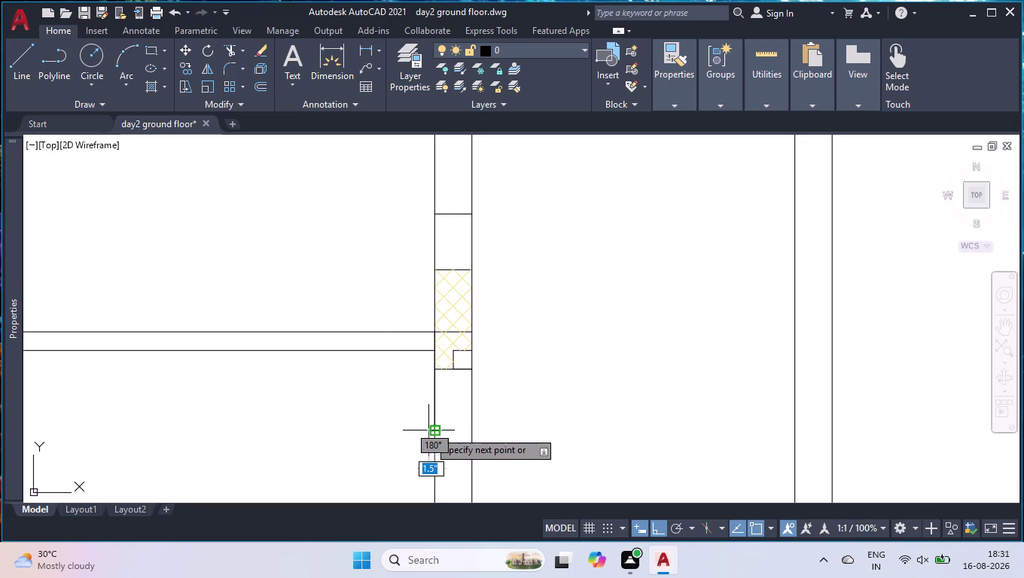
click(471, 429)
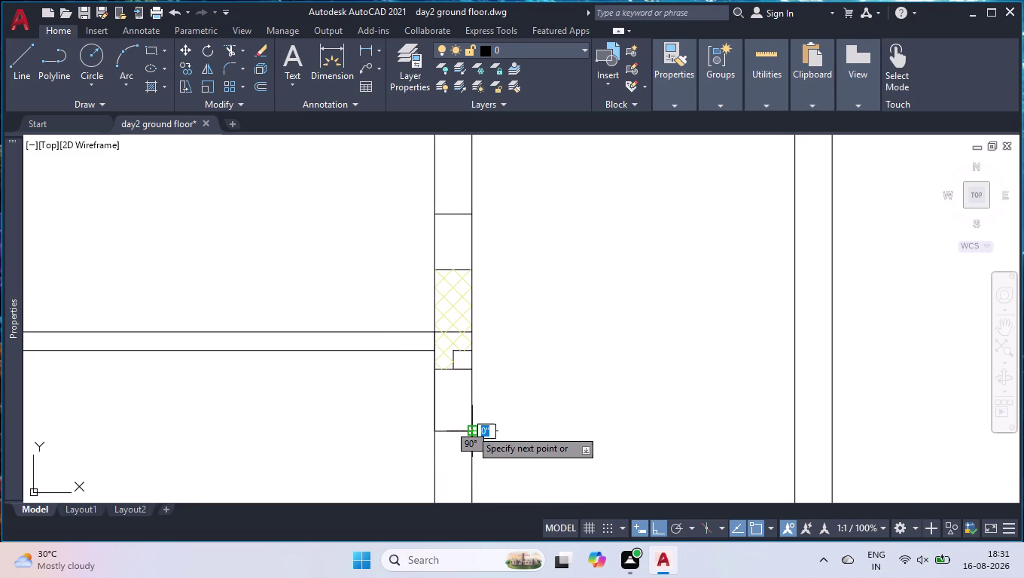
key(space)
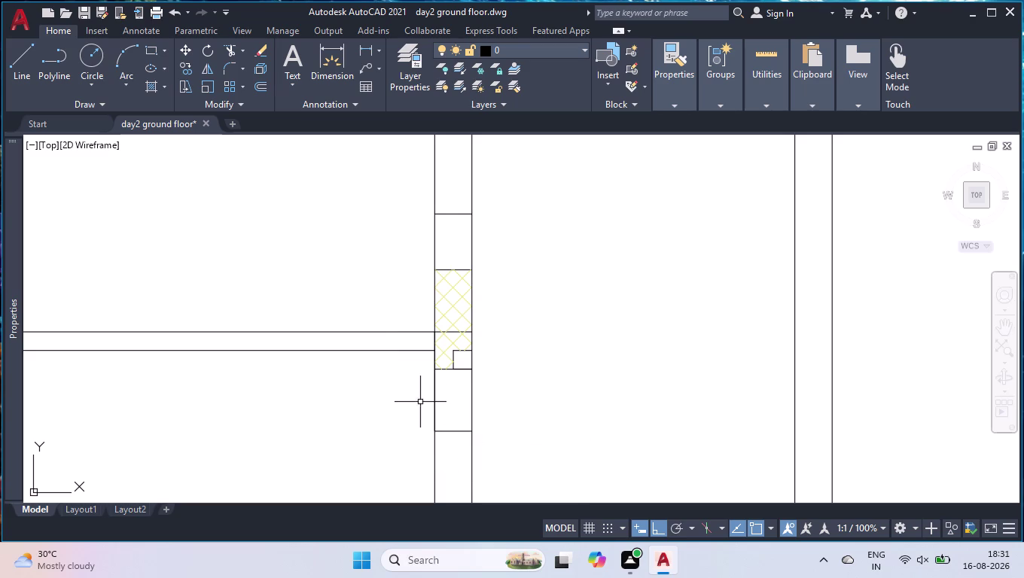
scroll(down, 3)
scroll(up, 3)
scroll(up, 3)
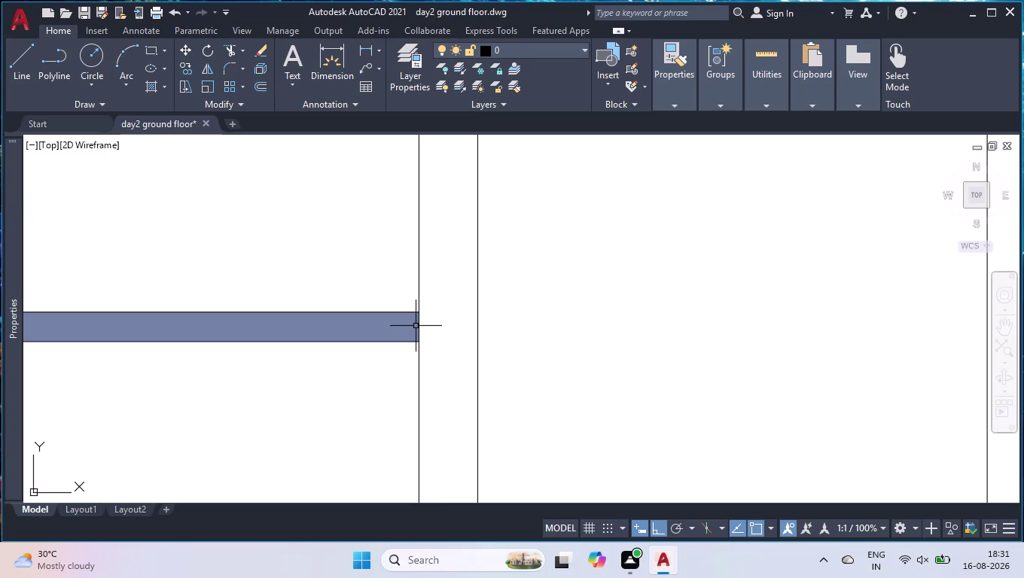
Extend the strip's top edge to the wall and trim the wall lines above.
text(ex)
key(Return)
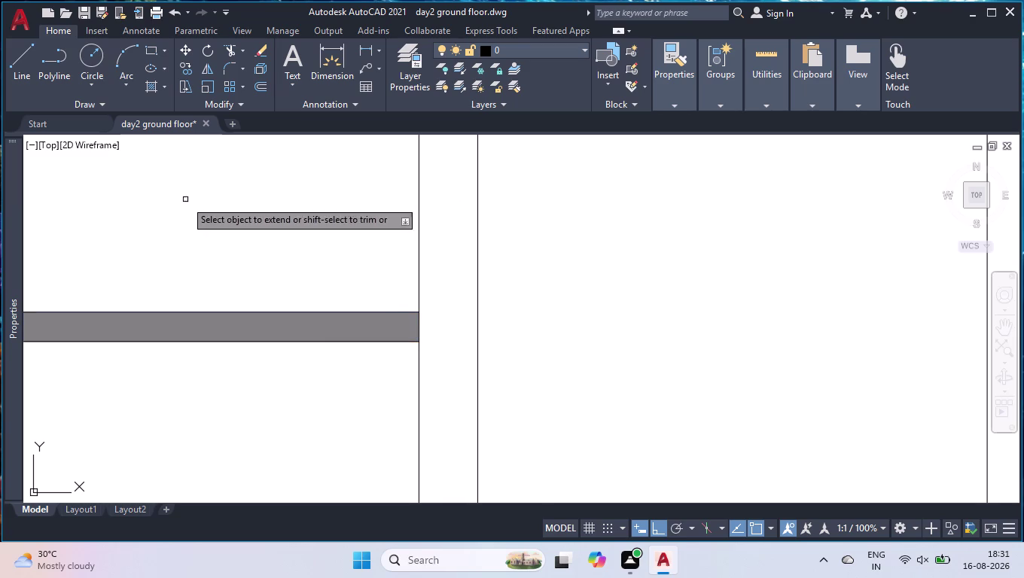
click(373, 313)
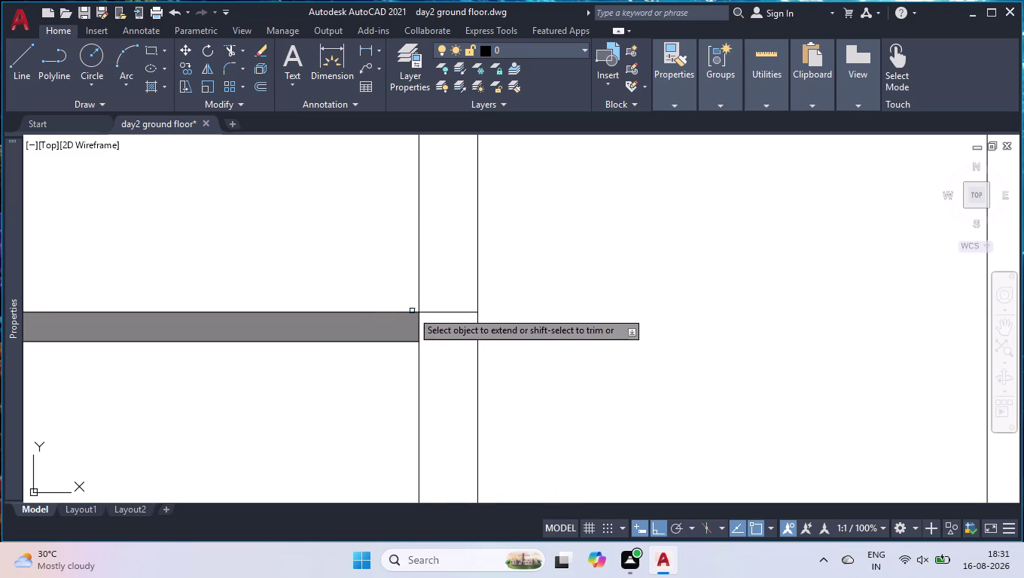
key(Return)
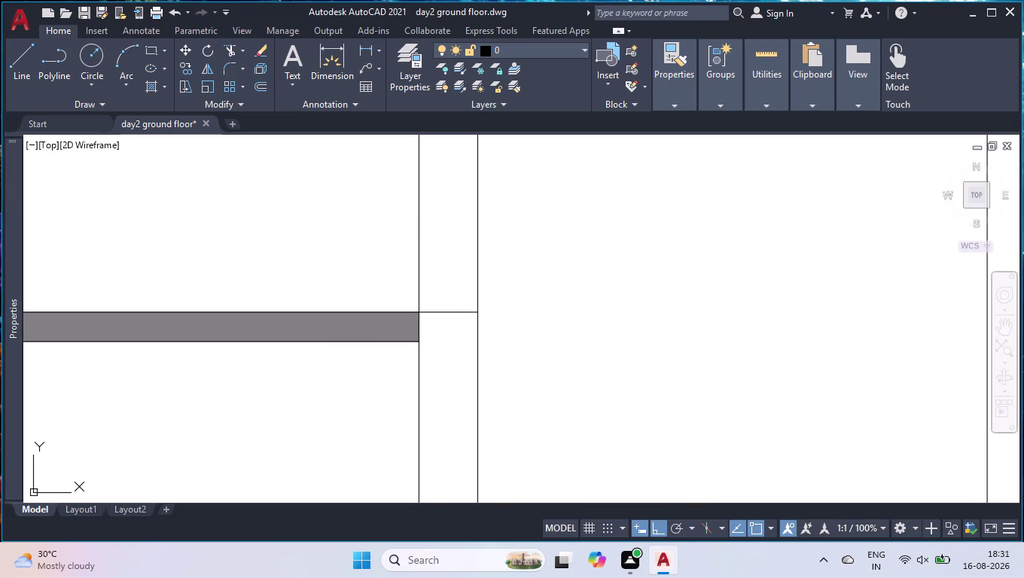
text(tr)
key(Return)
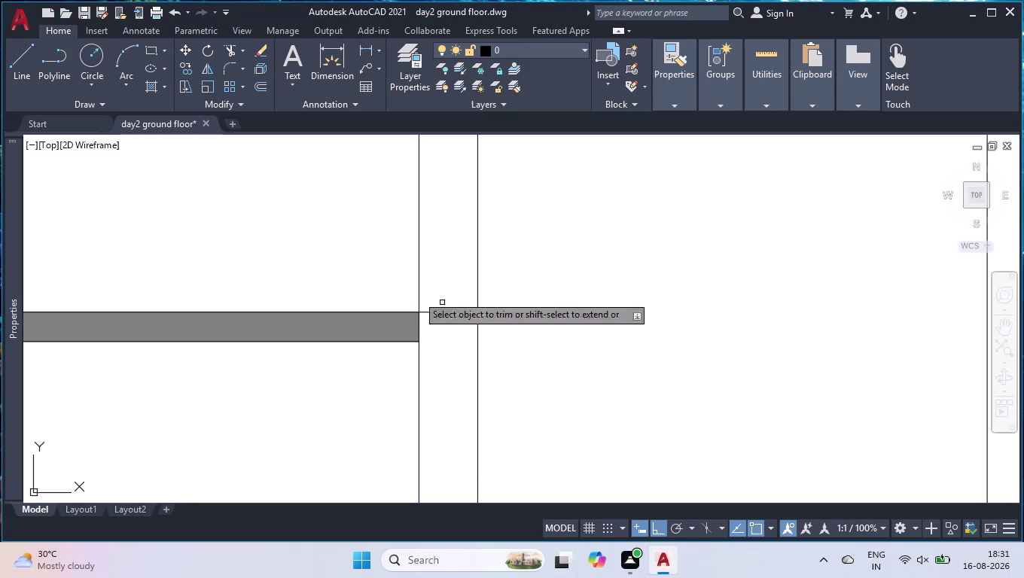
click(317, 228)
click(442, 220)
key(Return)
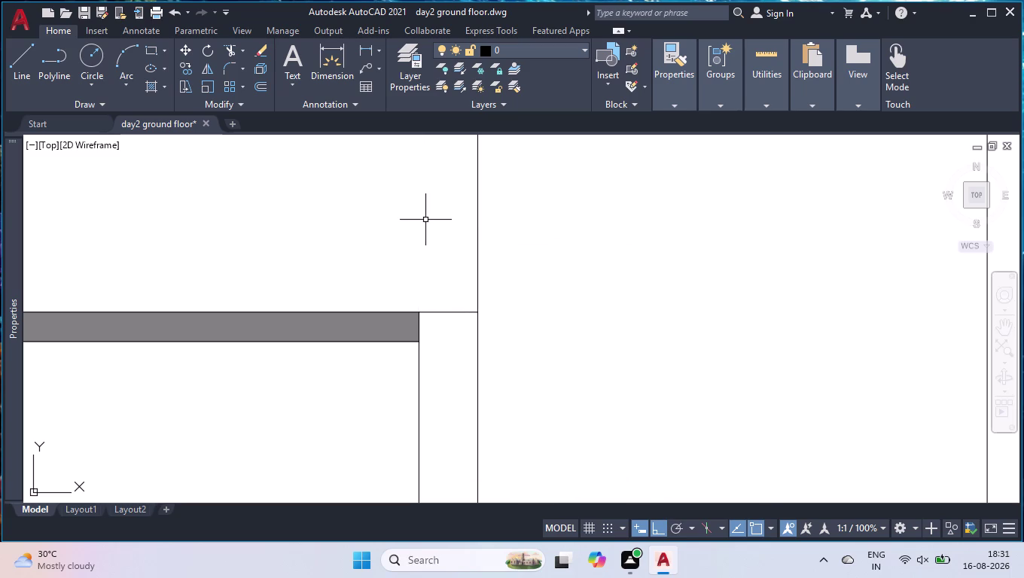
Draw a long notch line down from the next column junction.
scroll(down, 3)
scroll(down, 3)
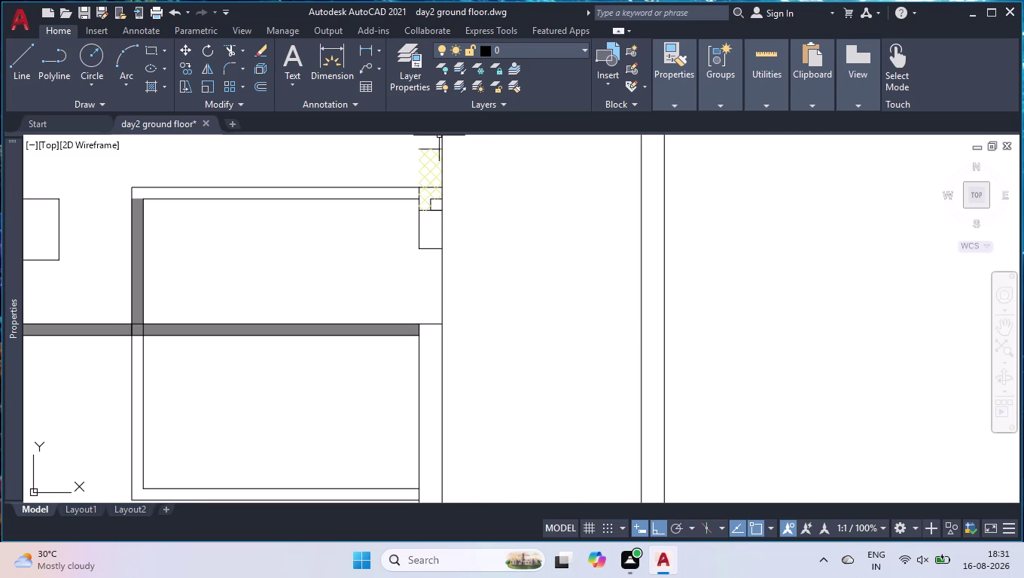
scroll(down, 3)
scroll(down, 3)
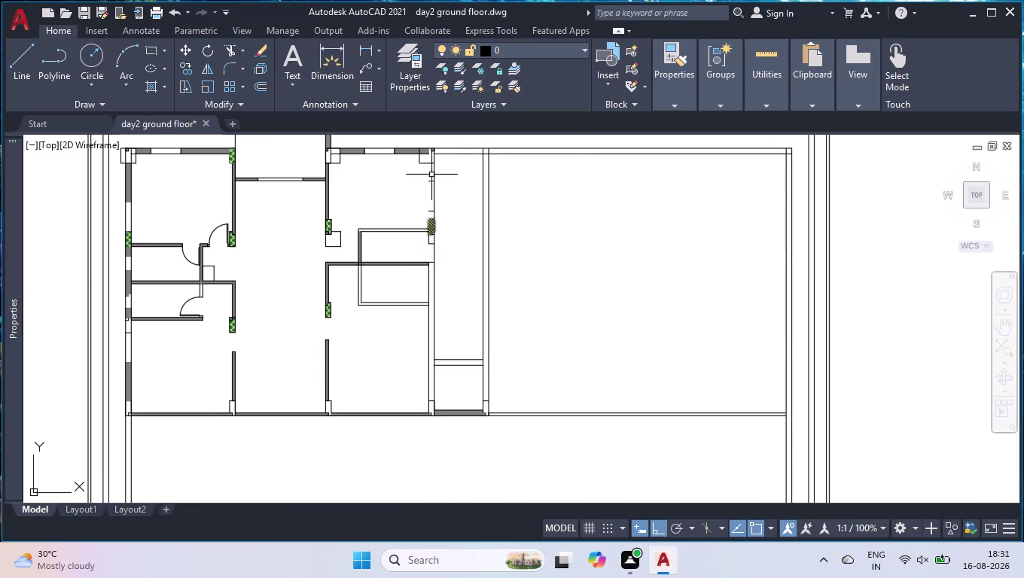
scroll(up, 3)
key(l)
key(Return)
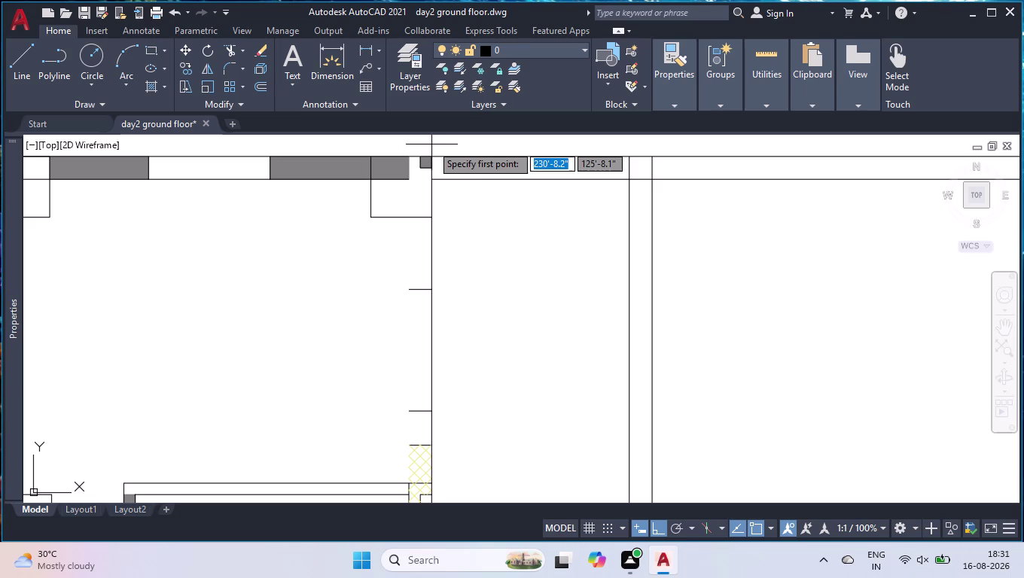
scroll(up, 3)
scroll(up, 3)
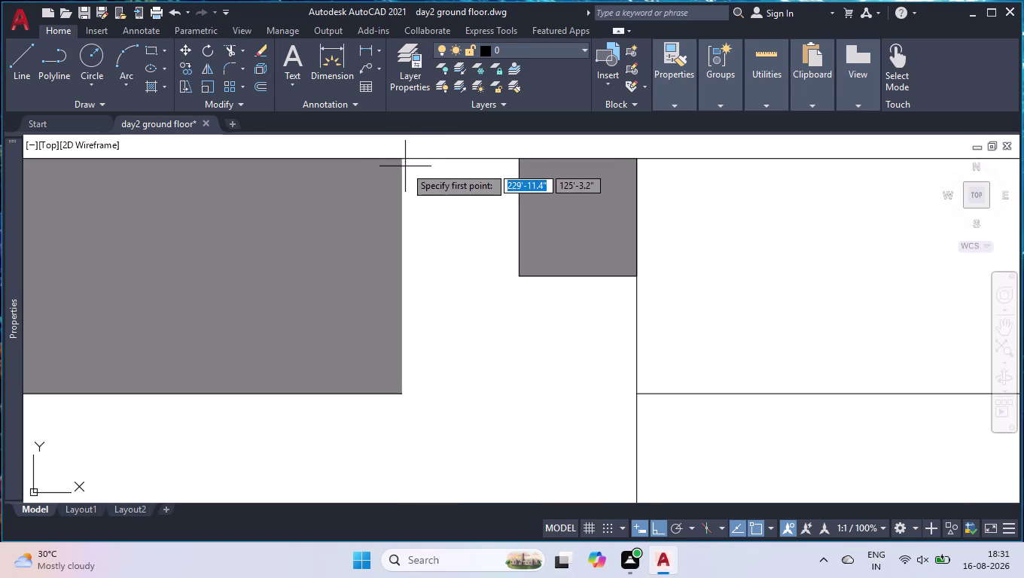
click(402, 159)
scroll(down, 3)
scroll(down, 3)
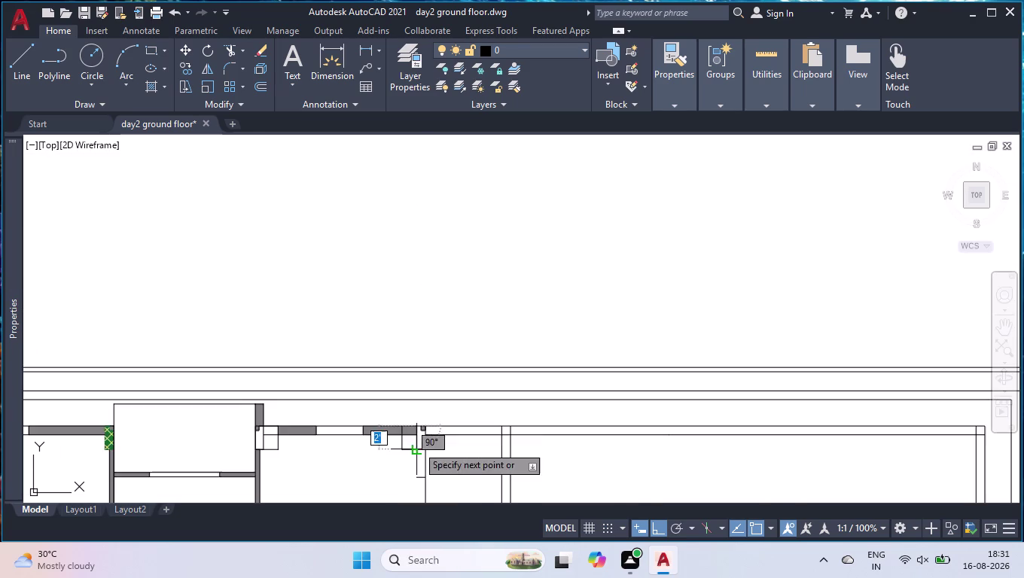
scroll(down, 3)
scroll(up, 3)
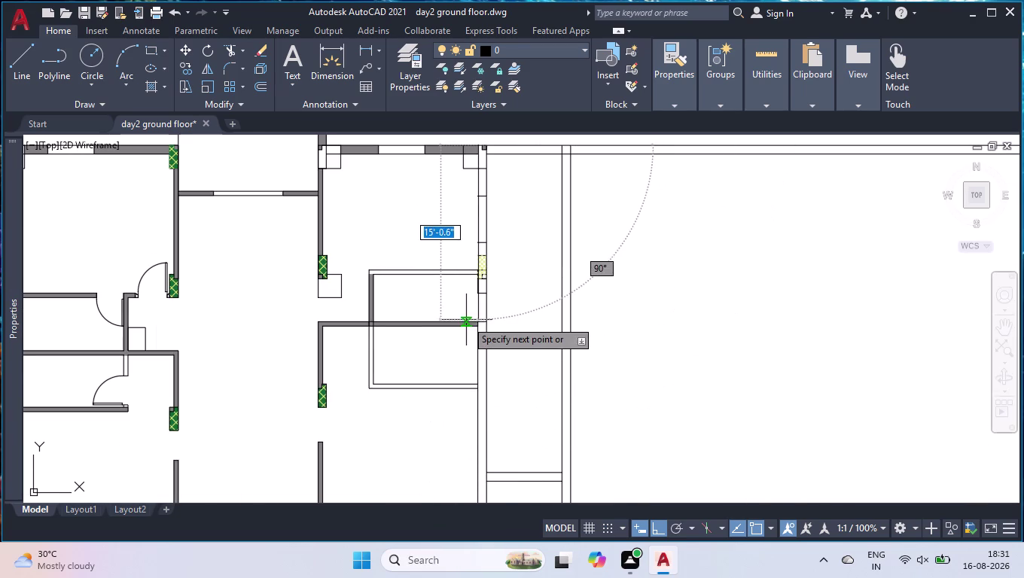
scroll(up, 3)
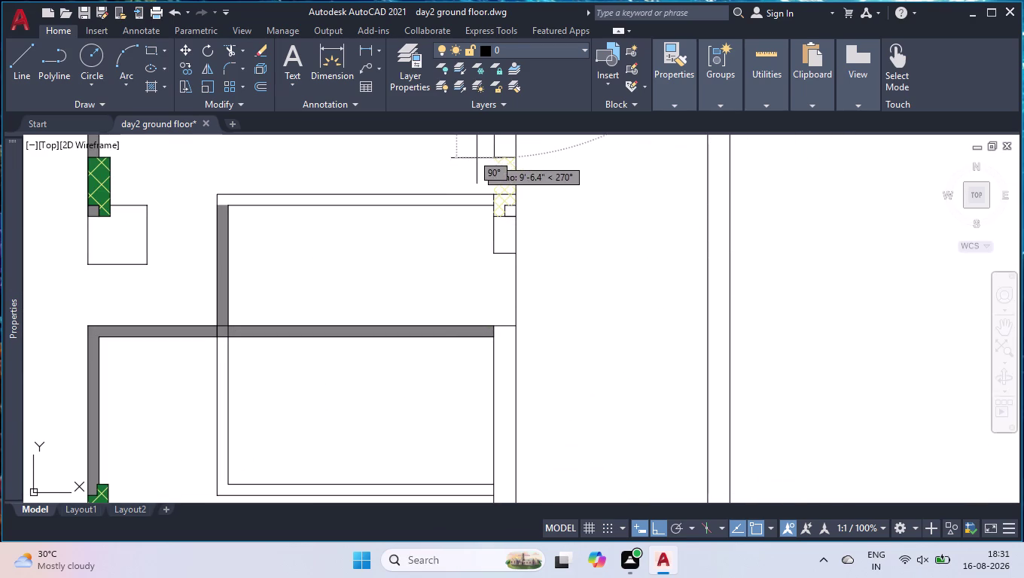
scroll(up, 3)
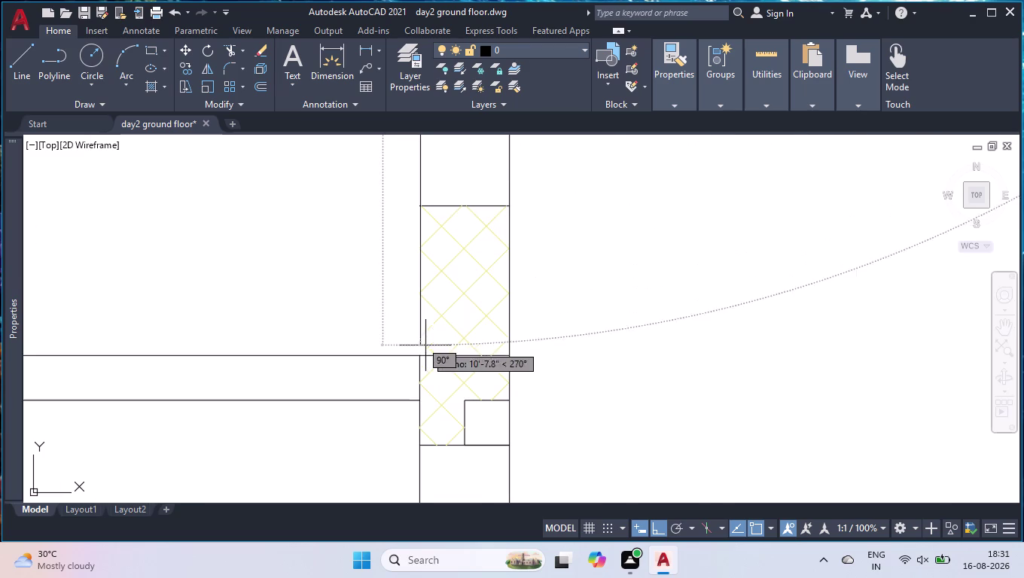
click(420, 355)
key(space)
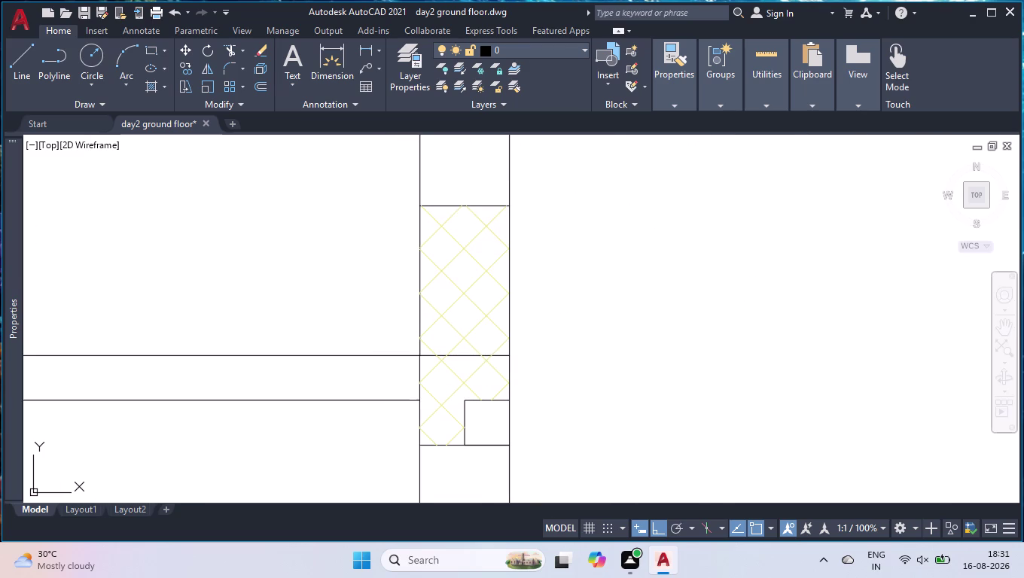
scroll(down, 3)
scroll(up, 3)
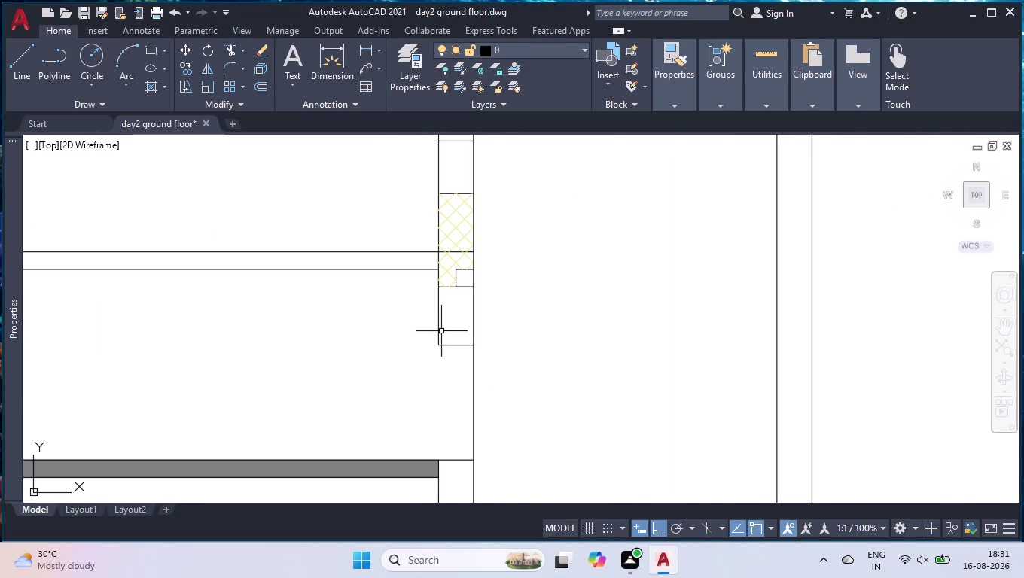
scroll(down, 3)
scroll(up, 3)
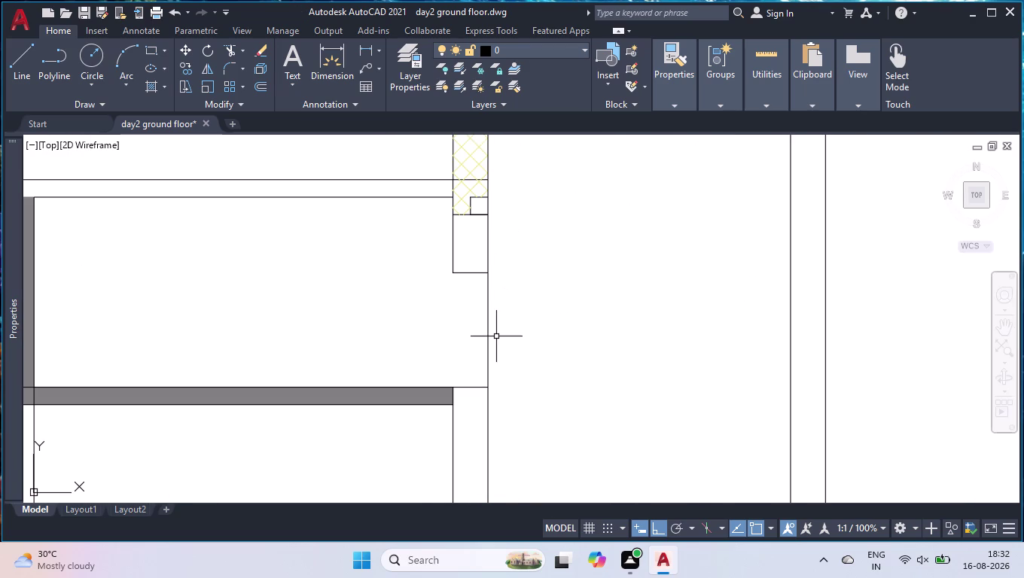
Draw a short leftward step from the wall corner, then a vertical line down to the strip.
key(l)
key(Return)
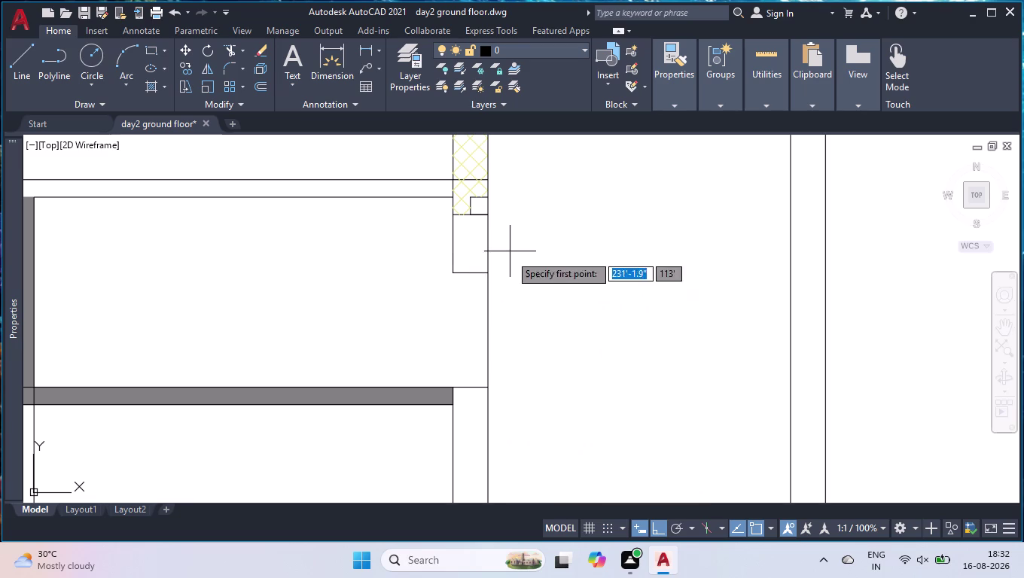
scroll(up, 3)
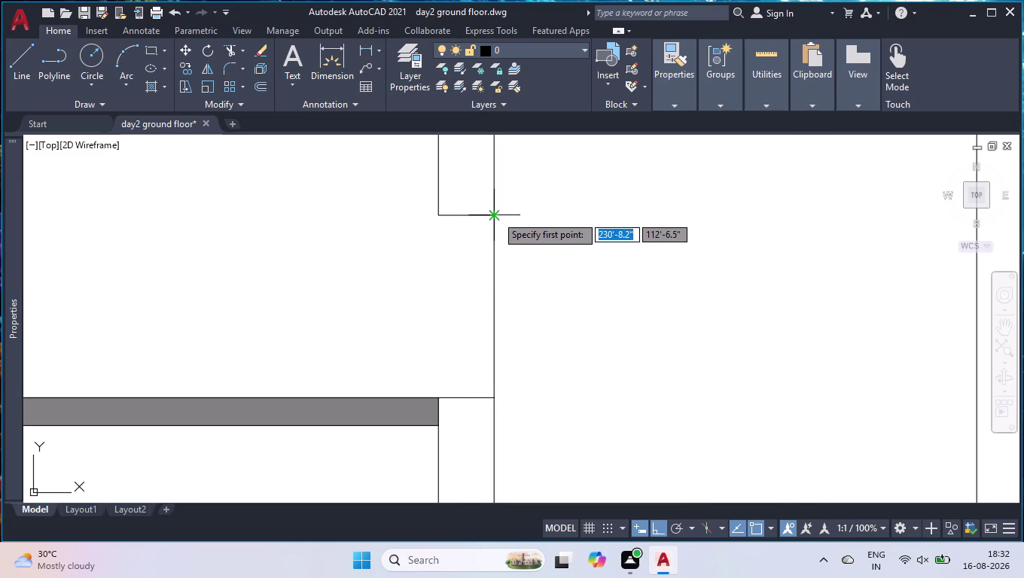
click(496, 216)
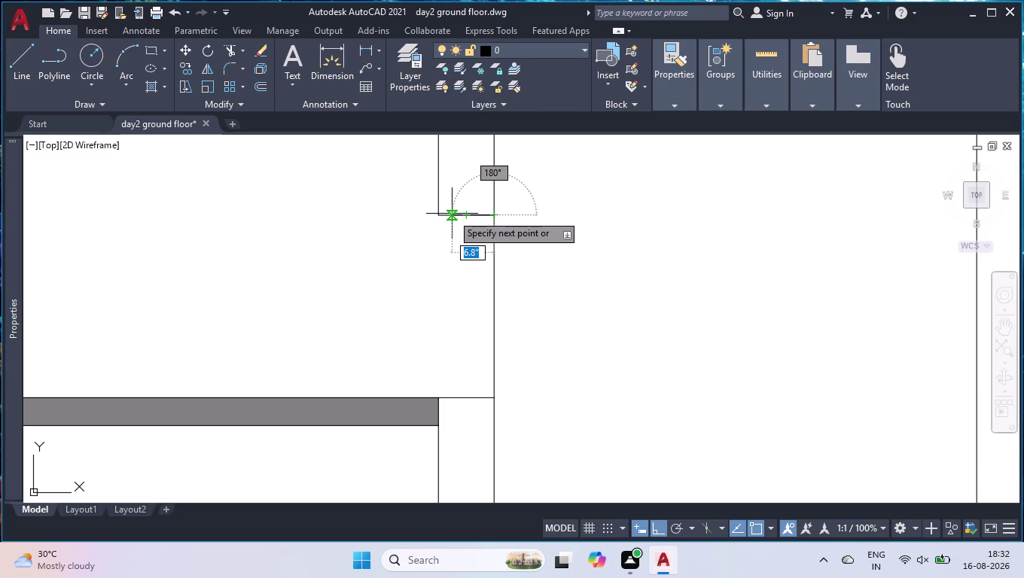
click(467, 216)
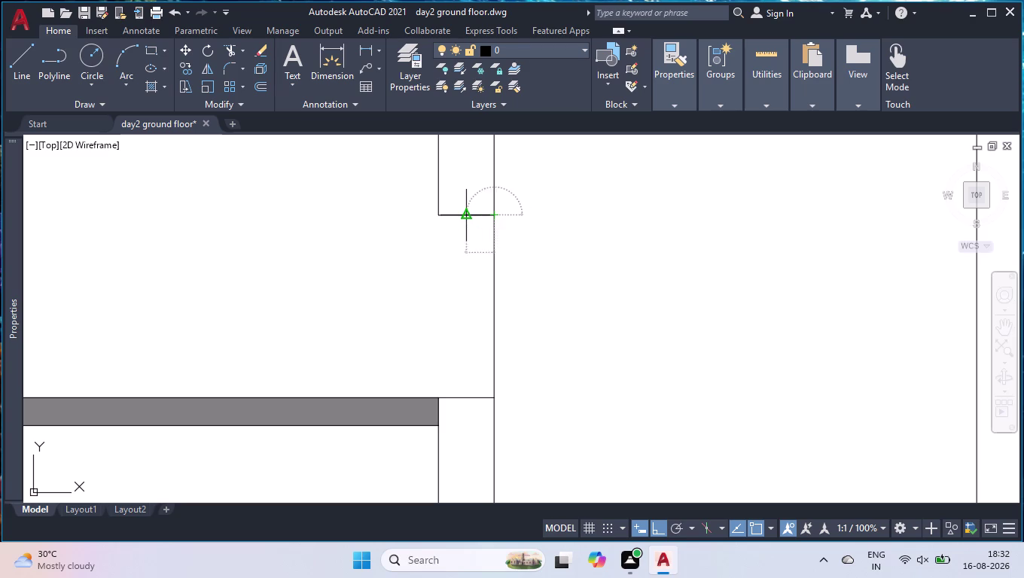
click(466, 400)
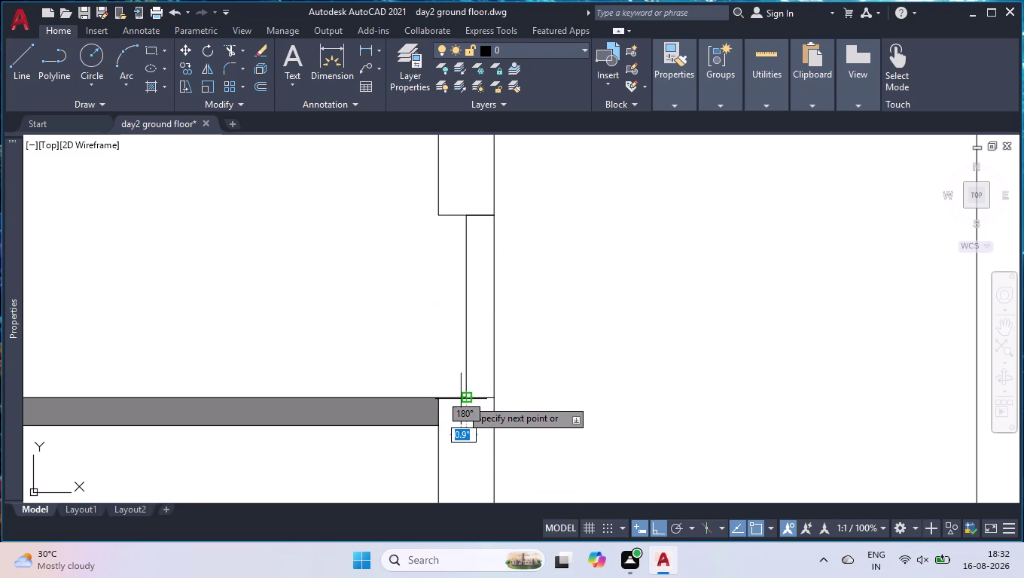
key(space)
scroll(down, 3)
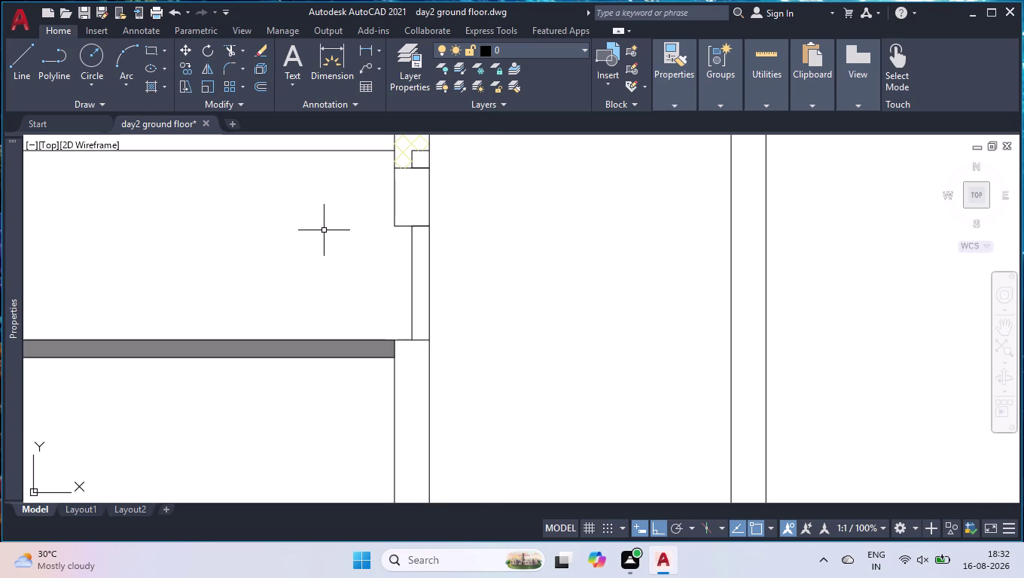
scroll(down, 3)
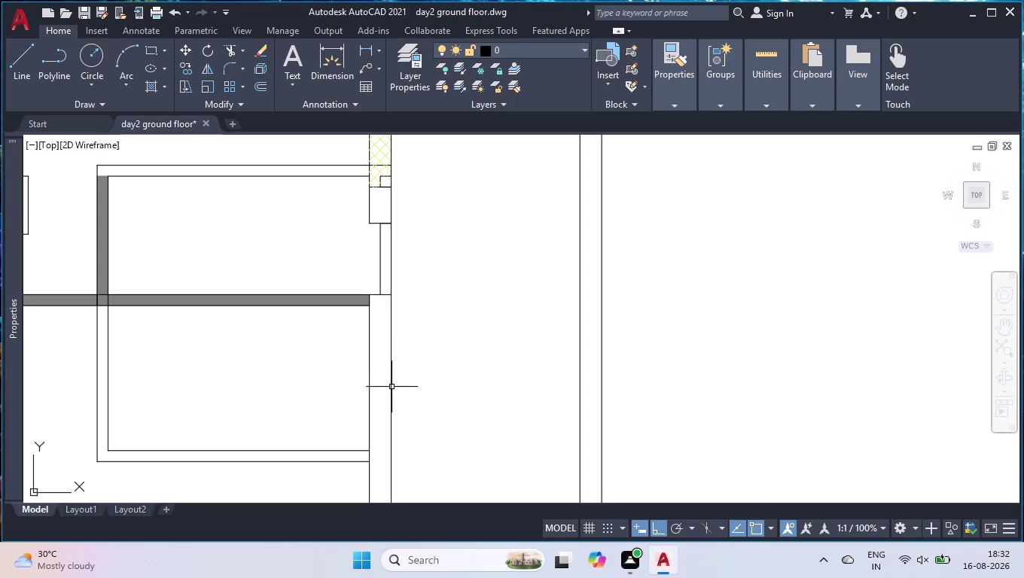
Draw a cross line over the corridor strip and grip-move it 1'10.5" down.
scroll(up, 3)
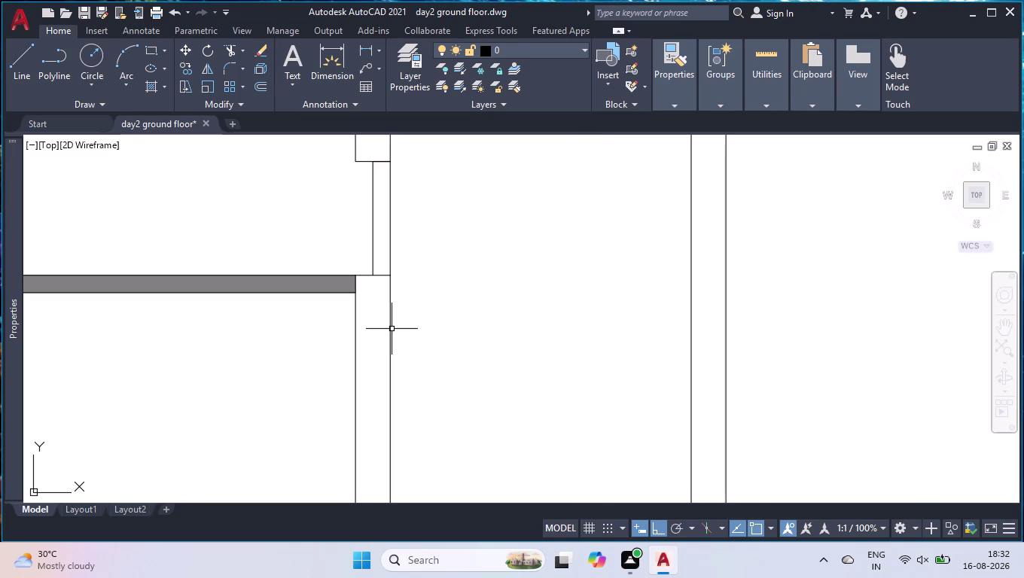
text(l])
key(BackSpace)
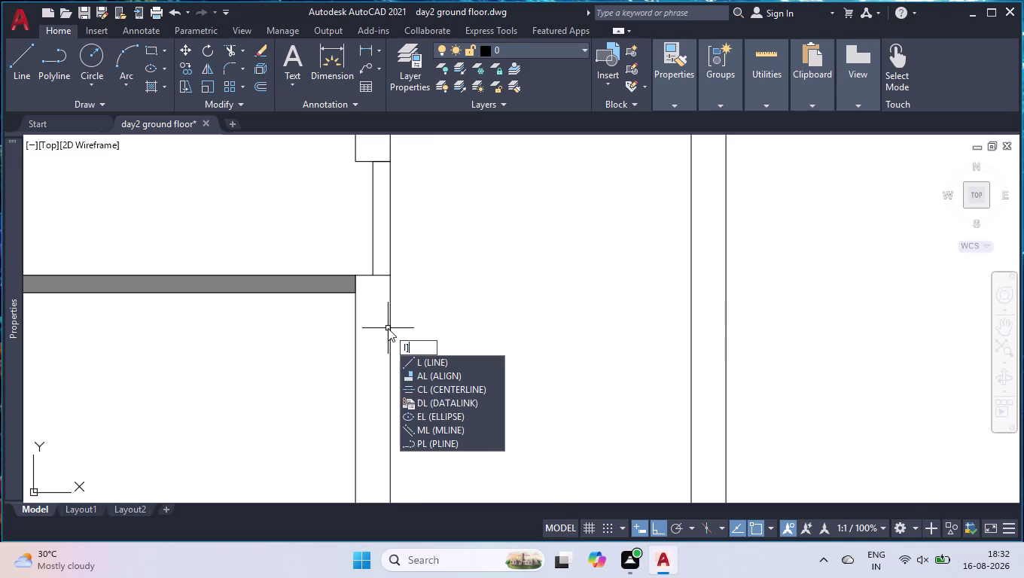
key(Return)
scroll(up, 3)
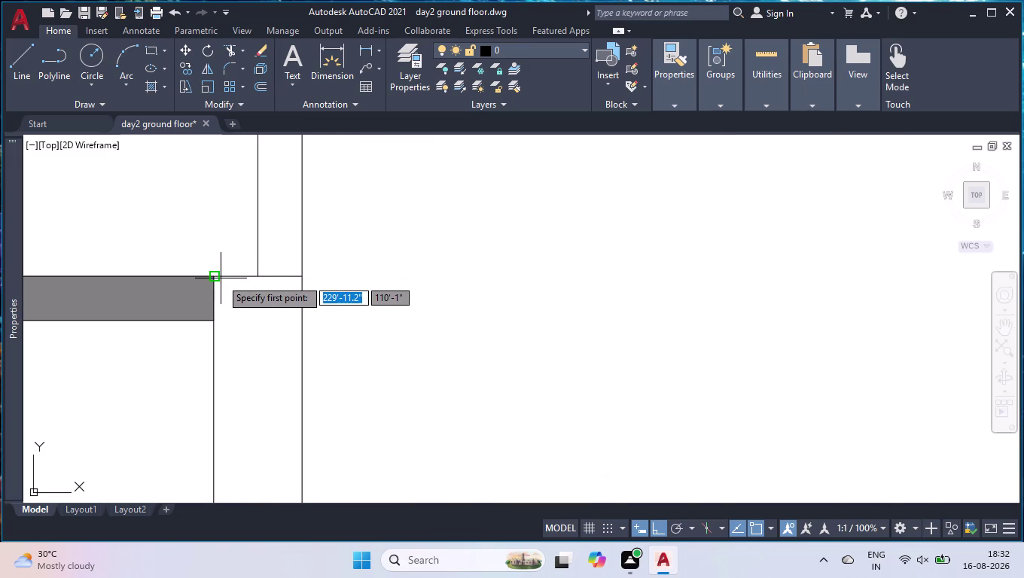
click(215, 277)
click(302, 278)
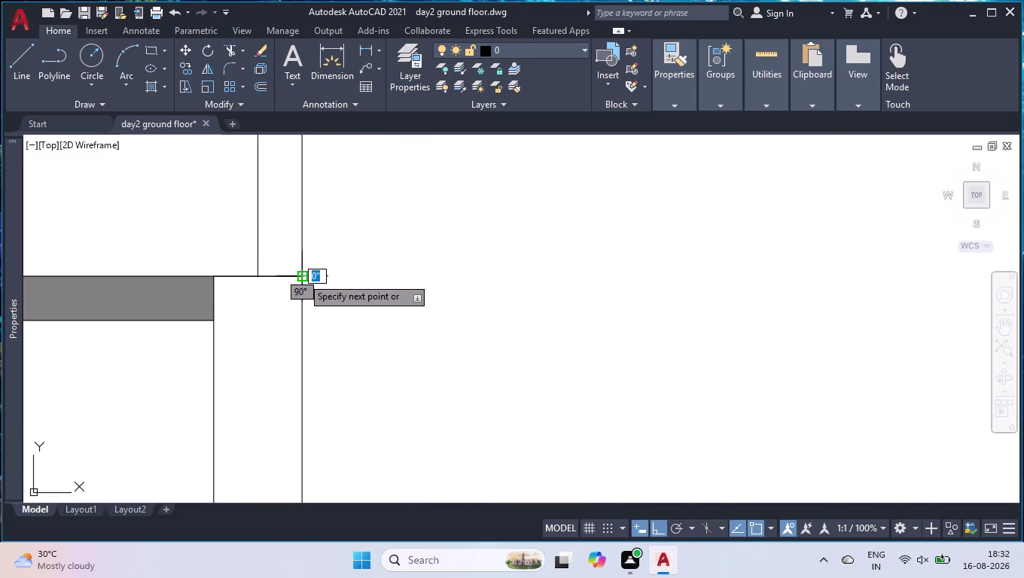
key(space)
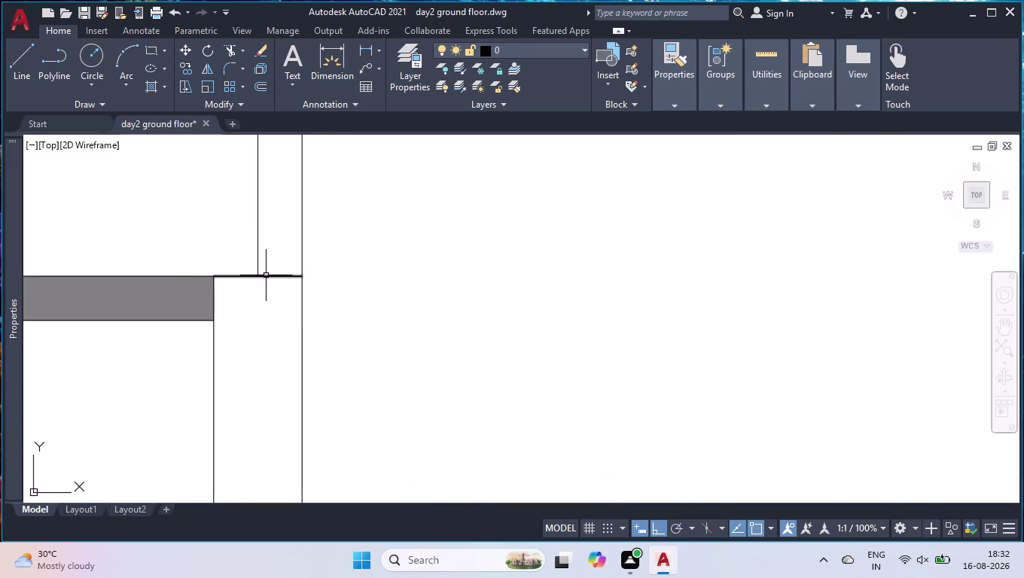
click(267, 275)
click(257, 275)
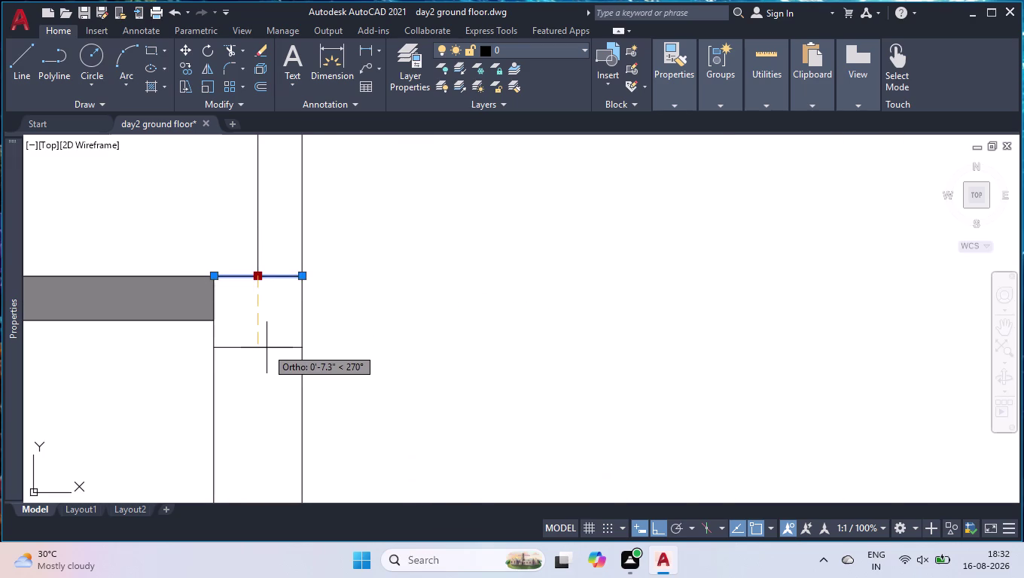
text(1')
key(1)
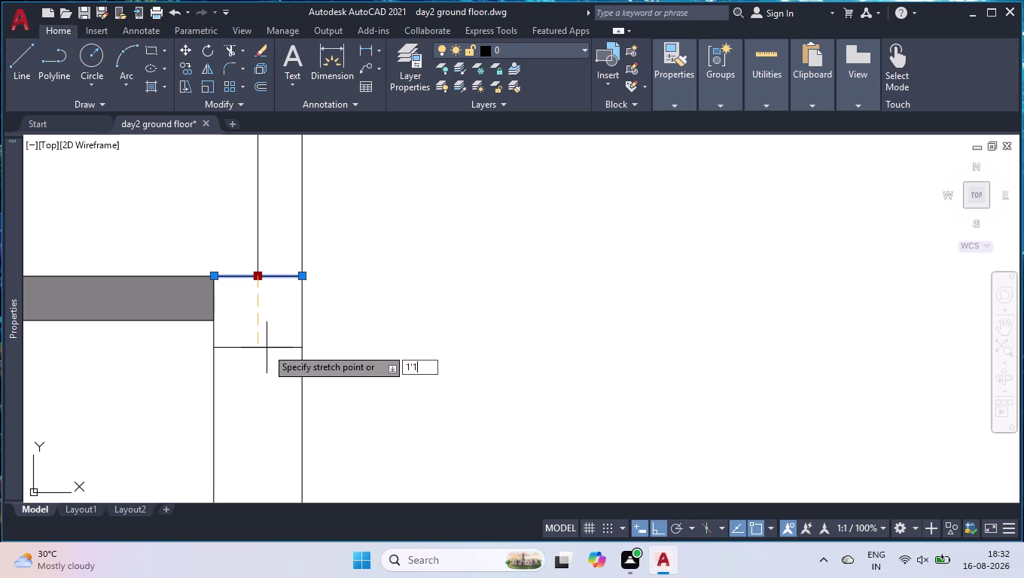
text(0.5")
key(Return)
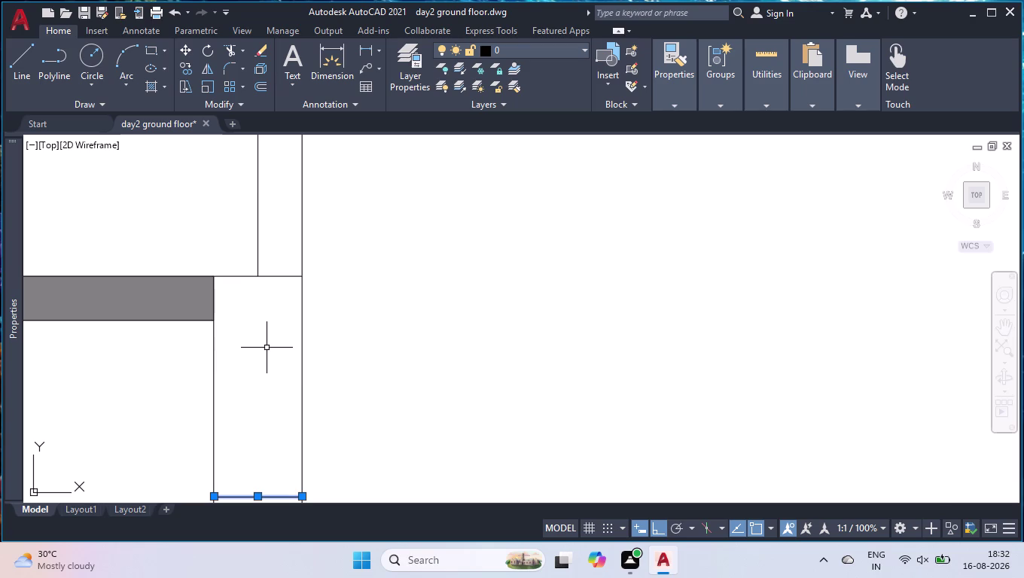
Offset a cross line 1'6" further along the strip.
scroll(down, 3)
scroll(up, 3)
text(o)
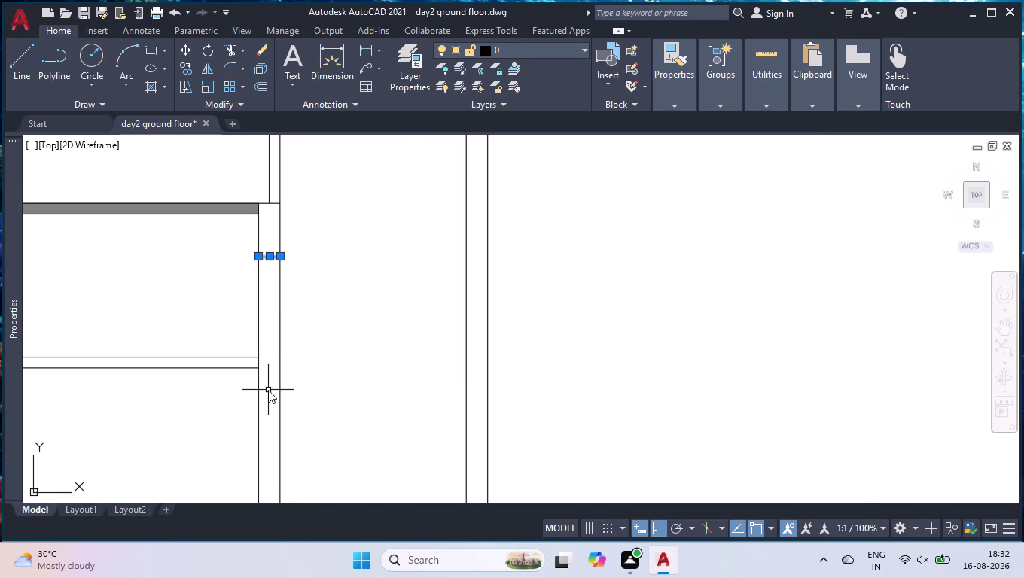
text(ff)
key(Return)
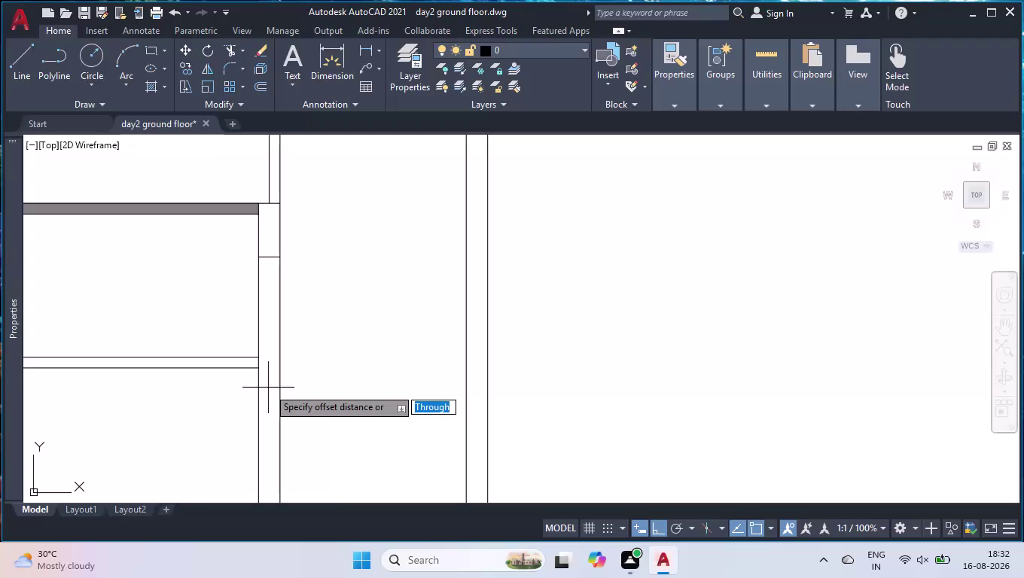
key(1)
text('6")
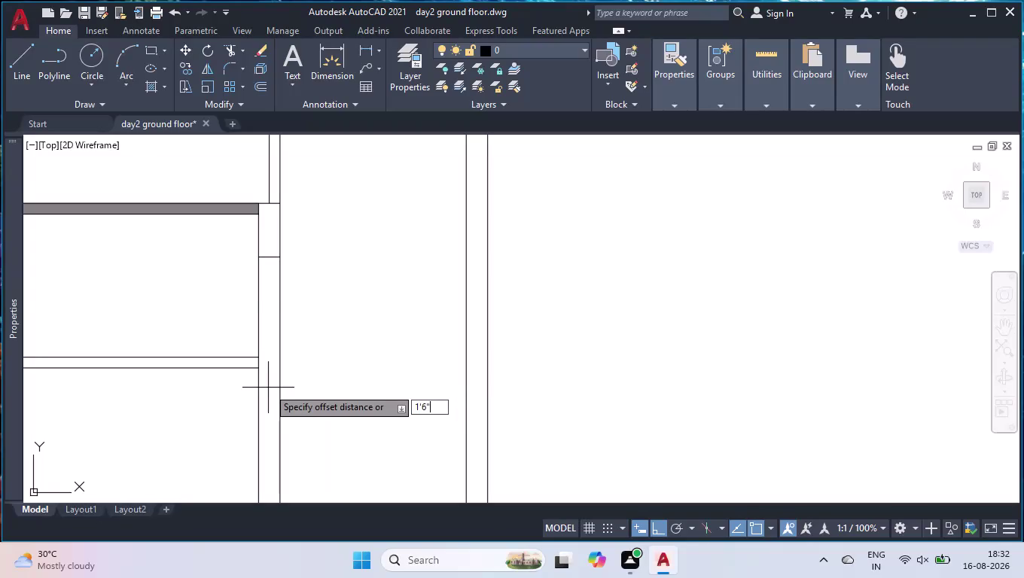
key(Return)
click(270, 395)
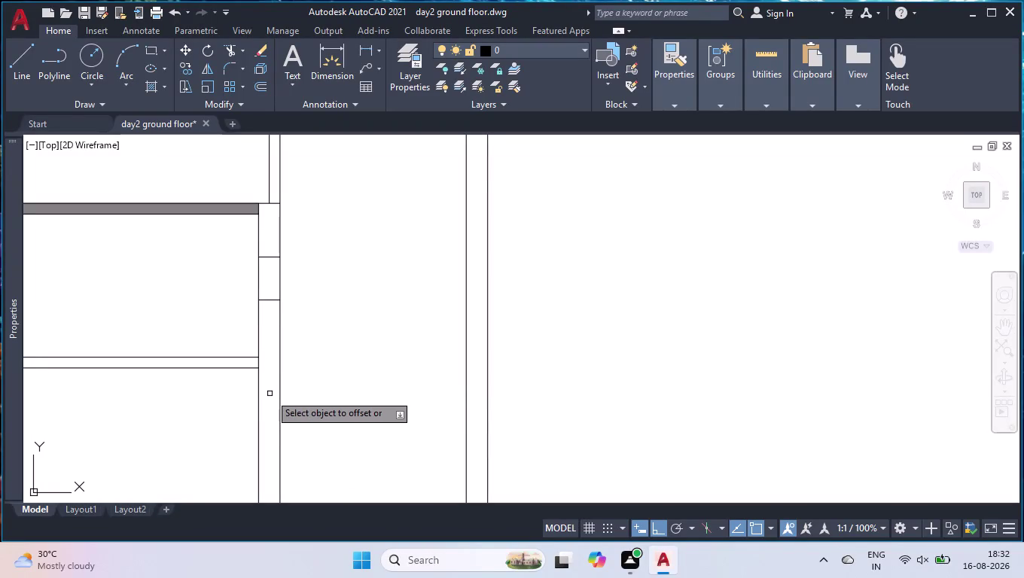
click(271, 299)
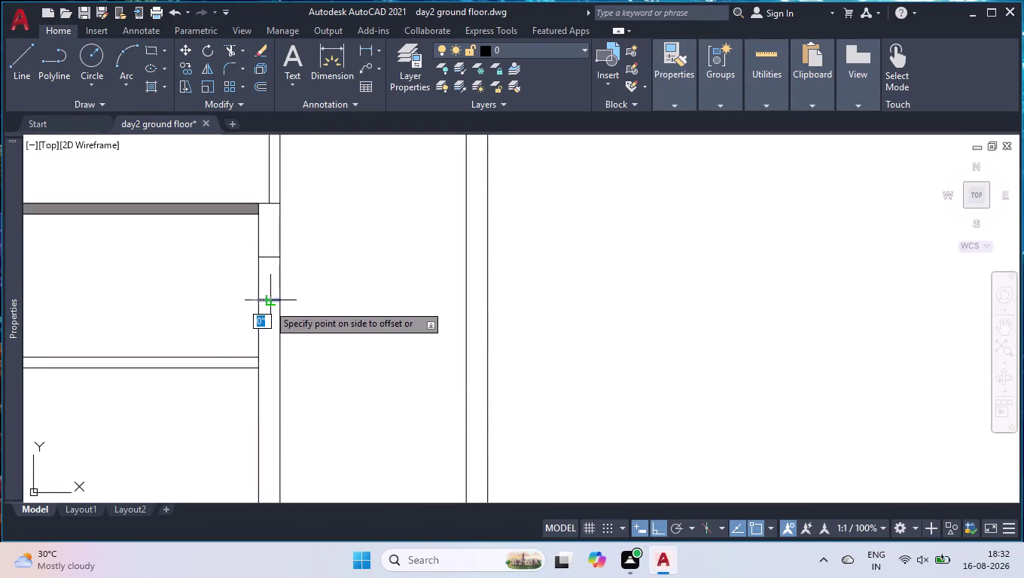
key(2)
key(apostrophe)
key(Return)
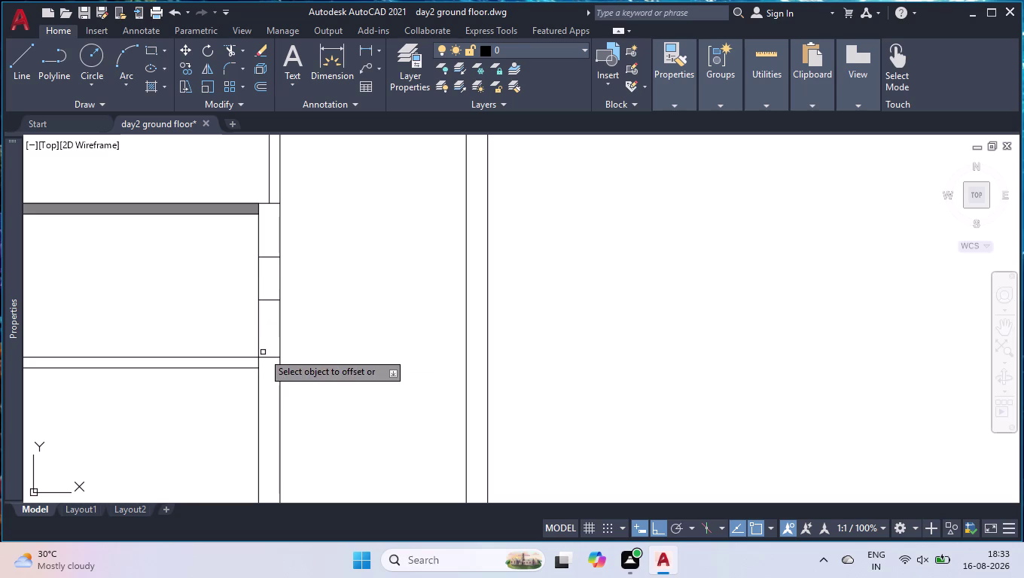
Offset another cross line 4' down the strip toward its lower end.
scroll(down, 3)
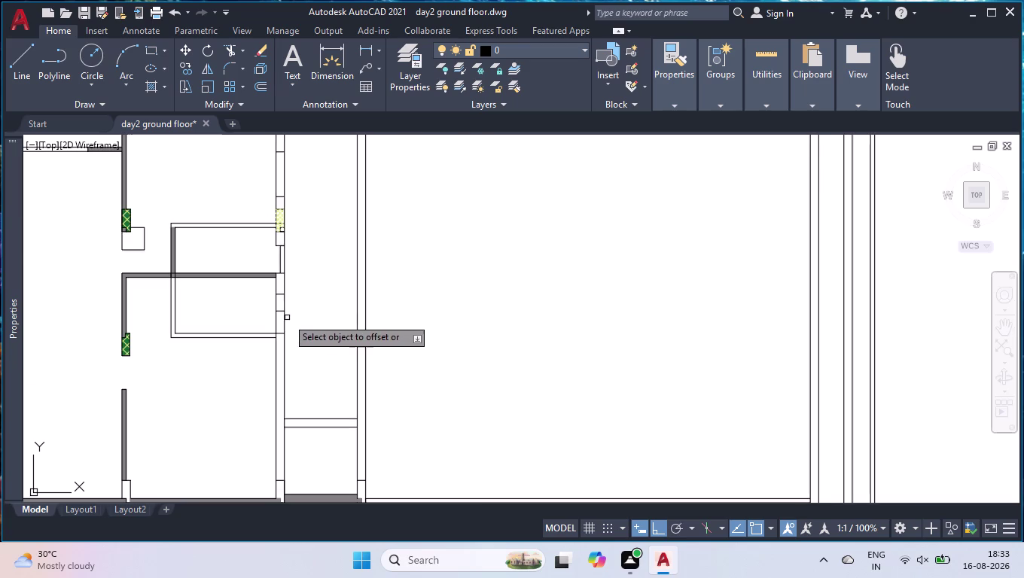
scroll(up, 3)
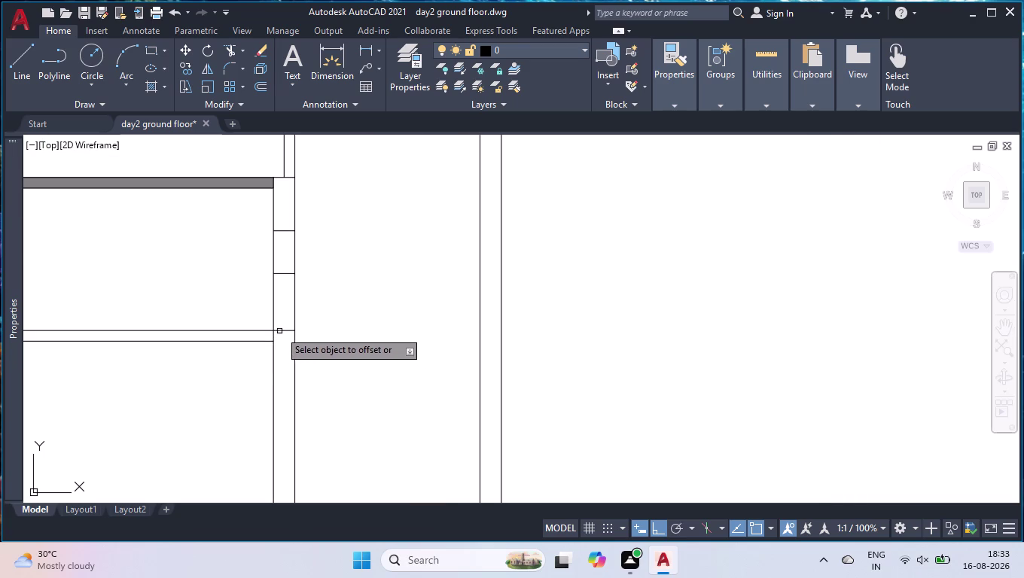
click(280, 331)
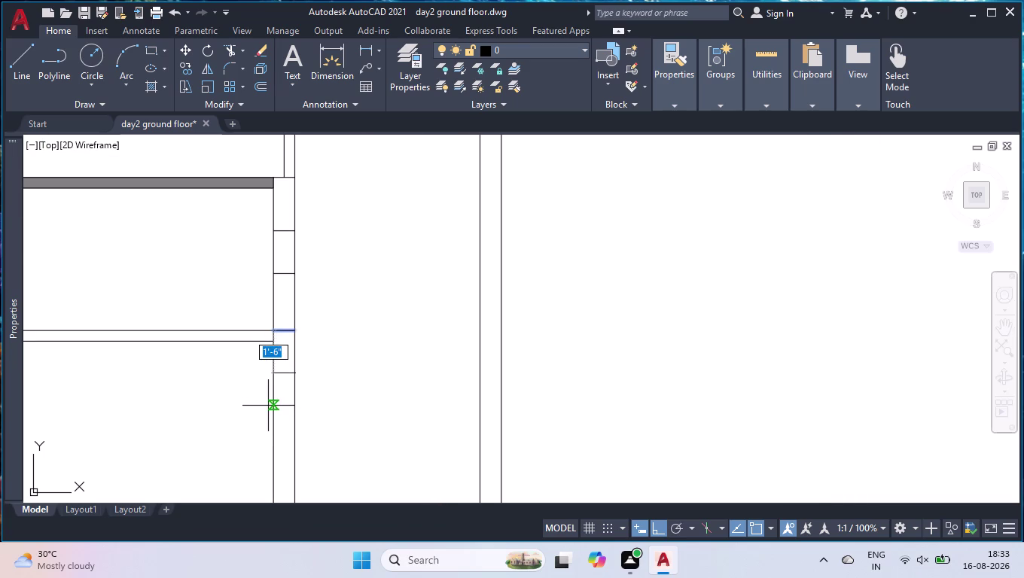
text(4')
key(Return)
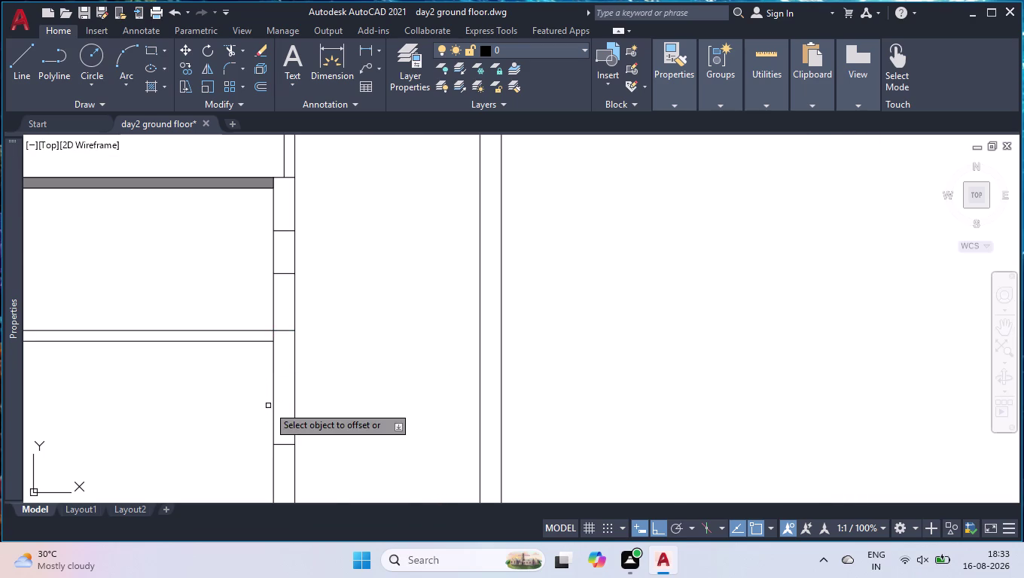
scroll(down, 3)
scroll(up, 3)
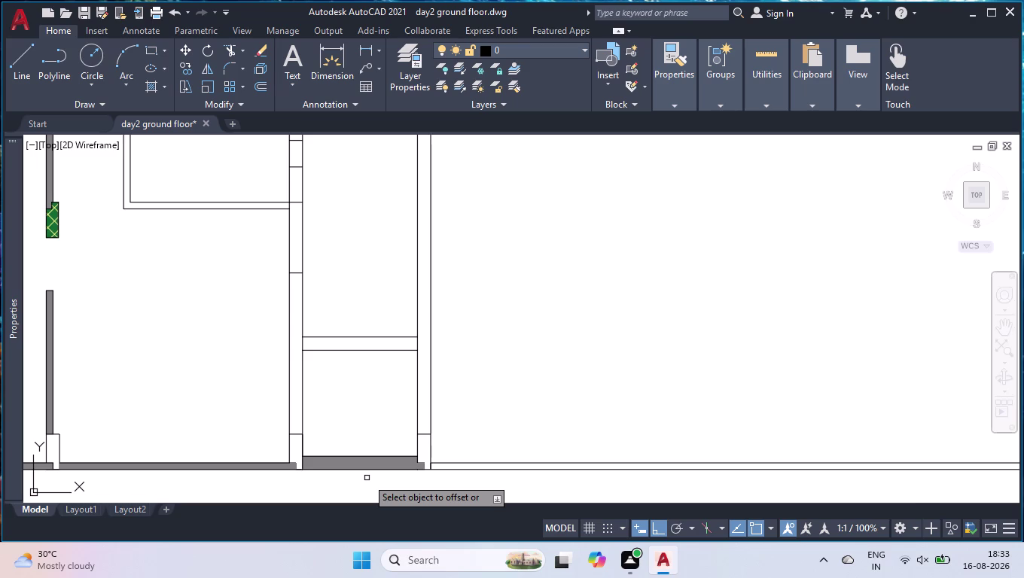
key(space)
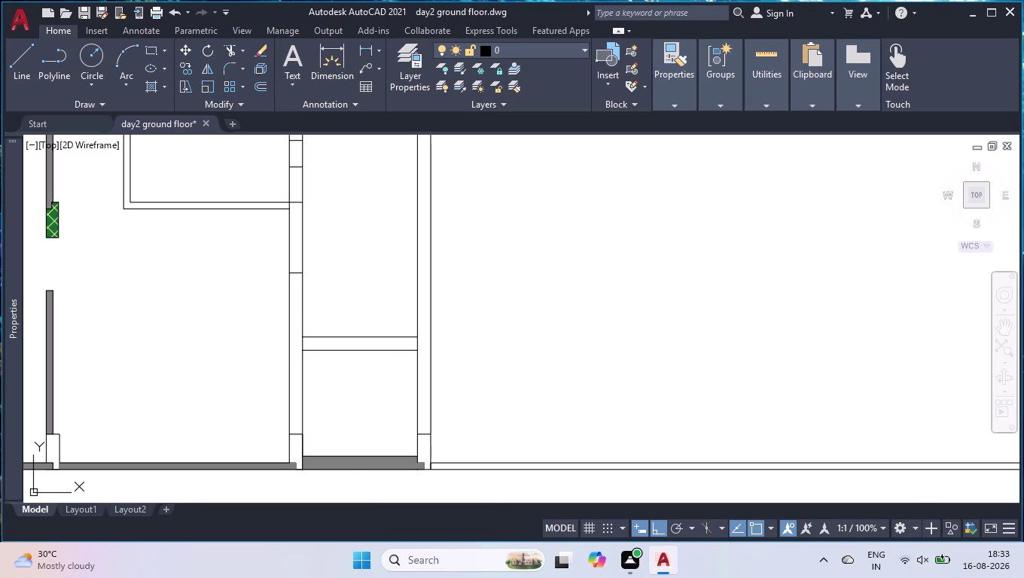
Draw a 2' line down from the strip's upper corner and across the strip.
scroll(up, 3)
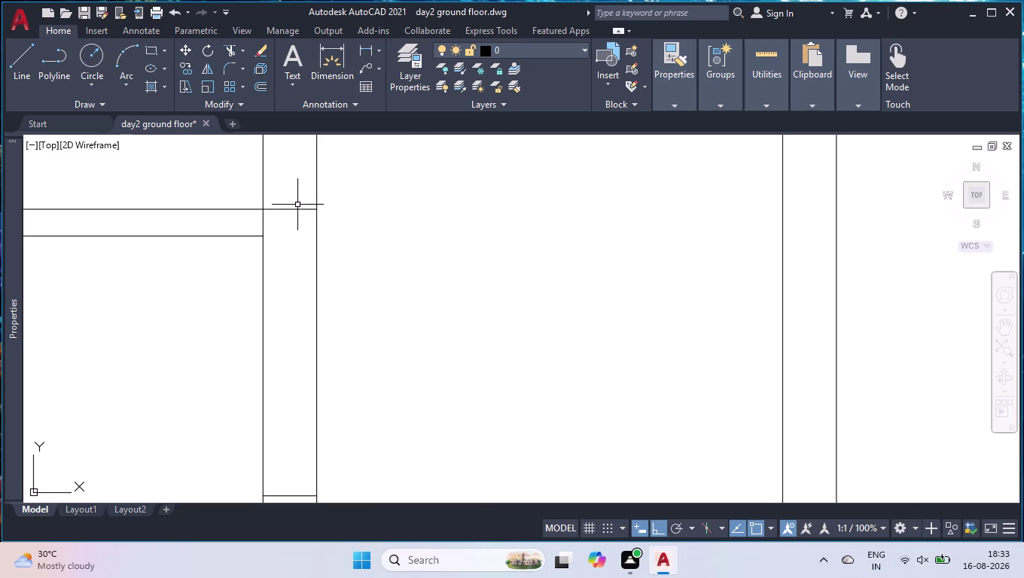
key(l)
key(Return)
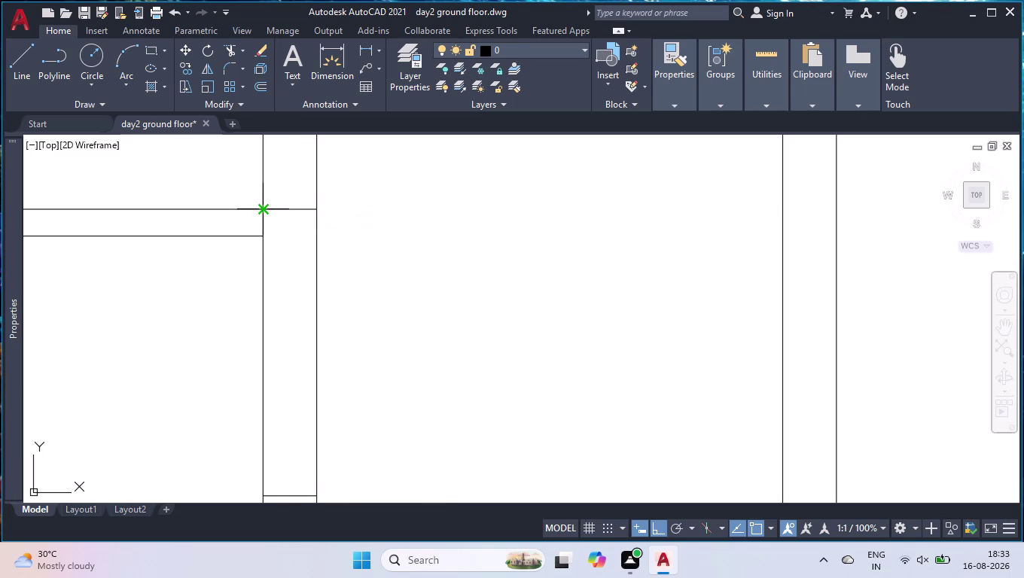
click(262, 208)
text(2')
key(Return)
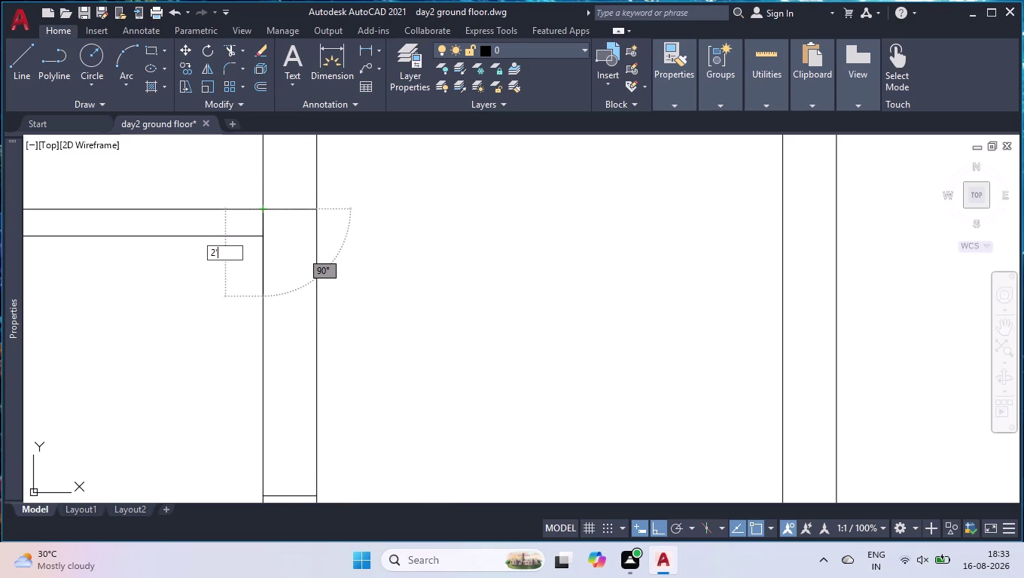
click(318, 350)
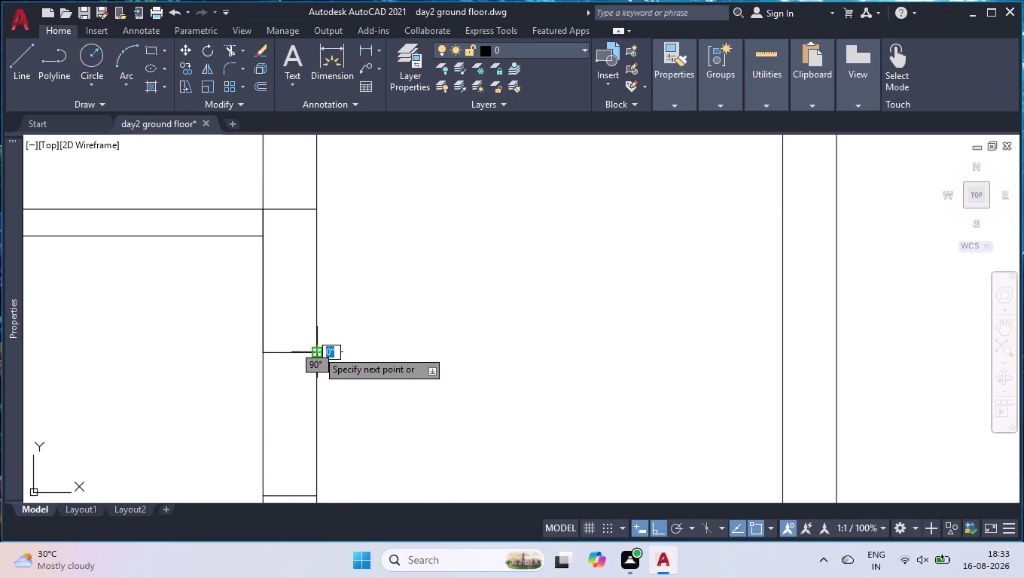
key(space)
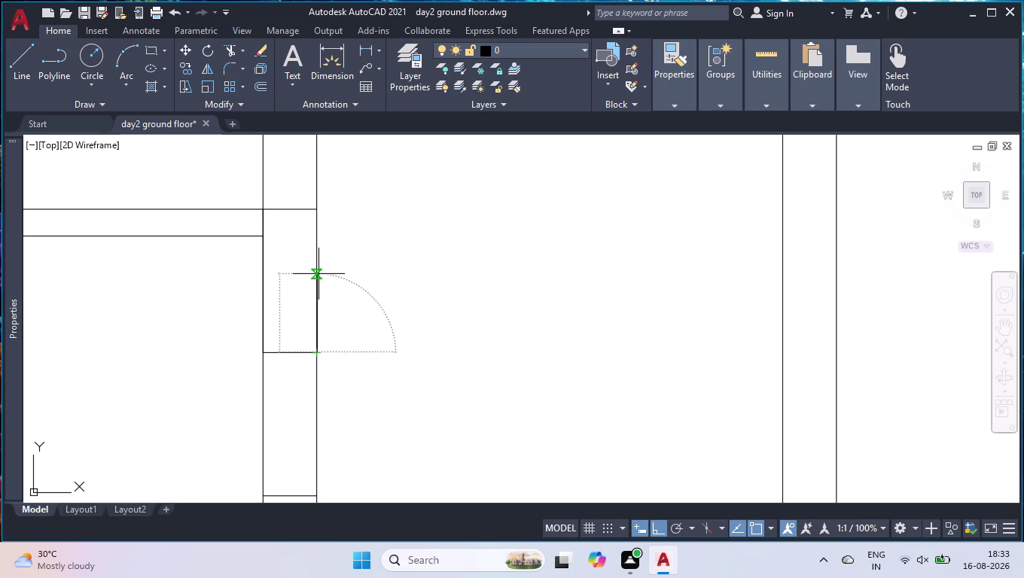
Draw the 4.5" stepped notch outline from the wall corner into the strip.
key(l)
key(Return)
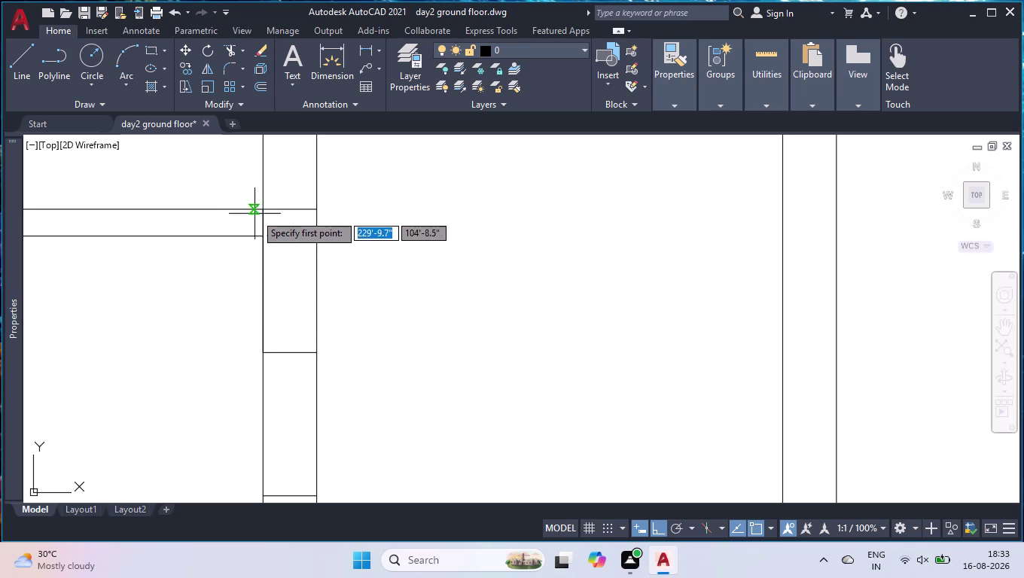
click(267, 203)
click(293, 209)
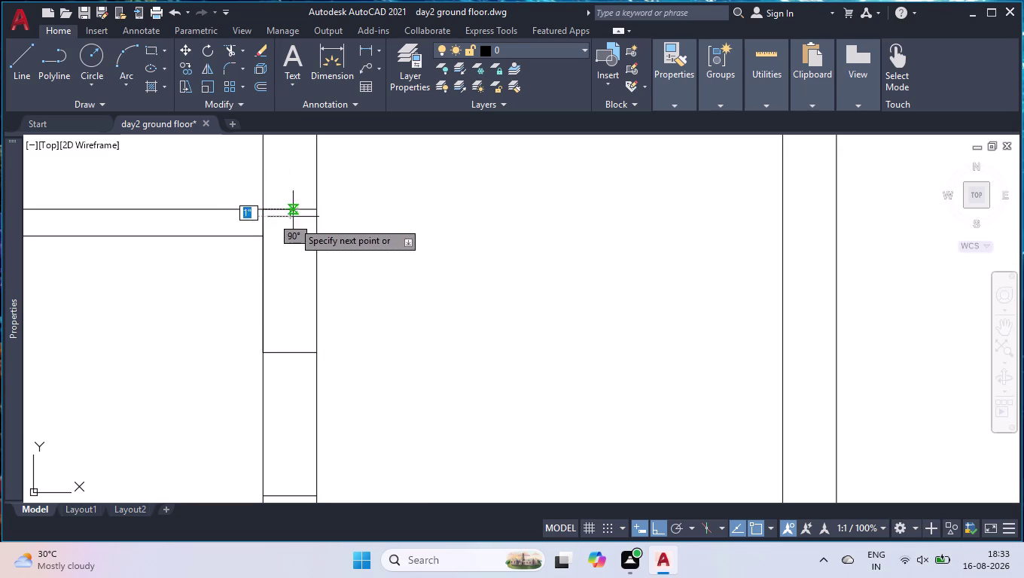
text(4.5)
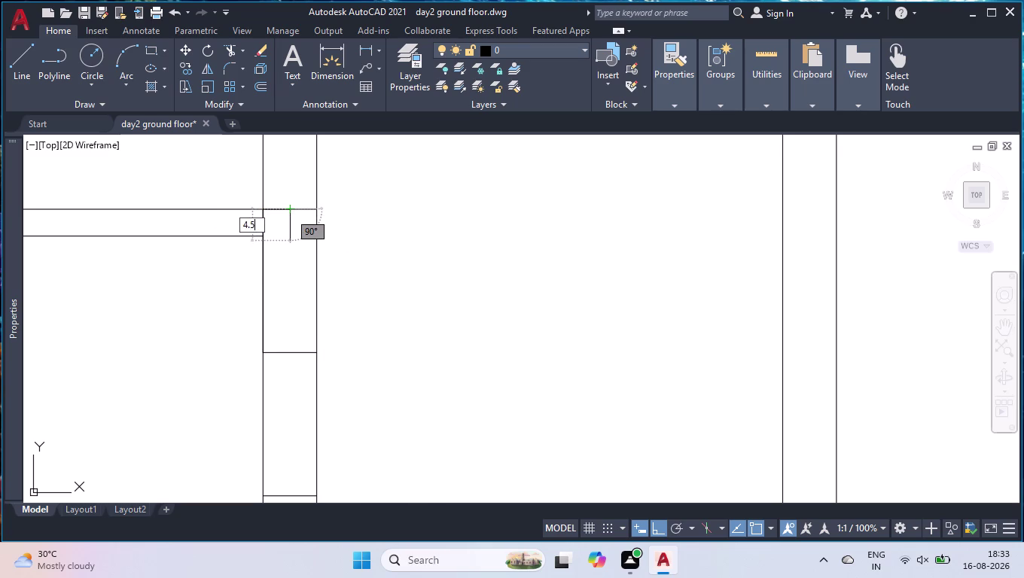
text(")
key(Return)
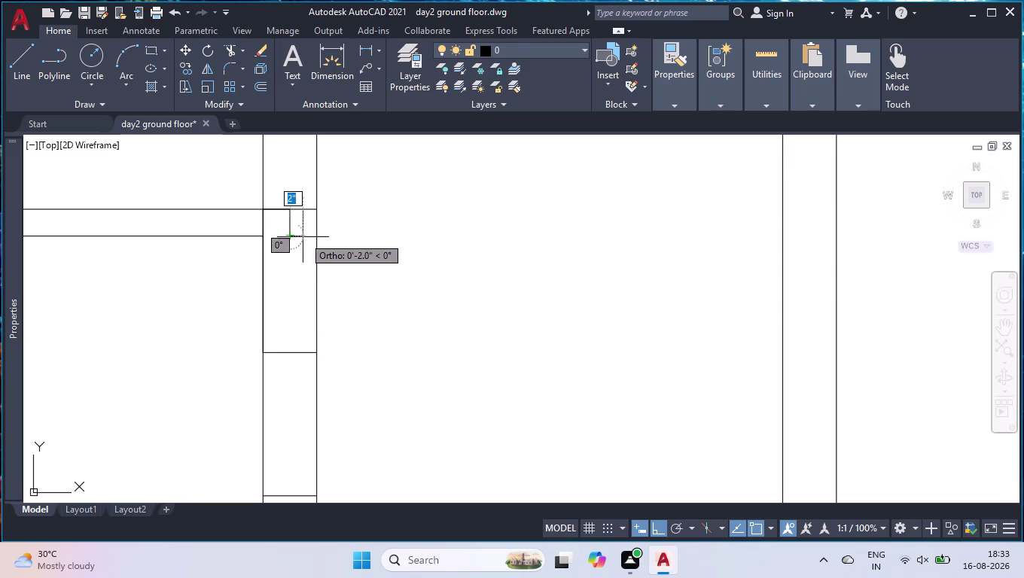
click(317, 234)
key(space)
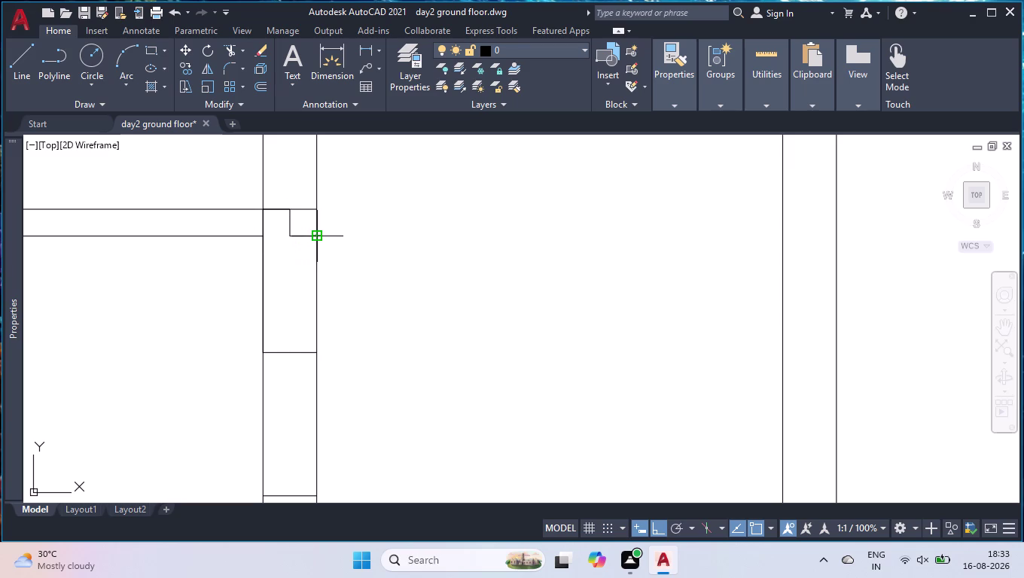
Offset a cross line 4' down the strip below the notch.
scroll(down, 3)
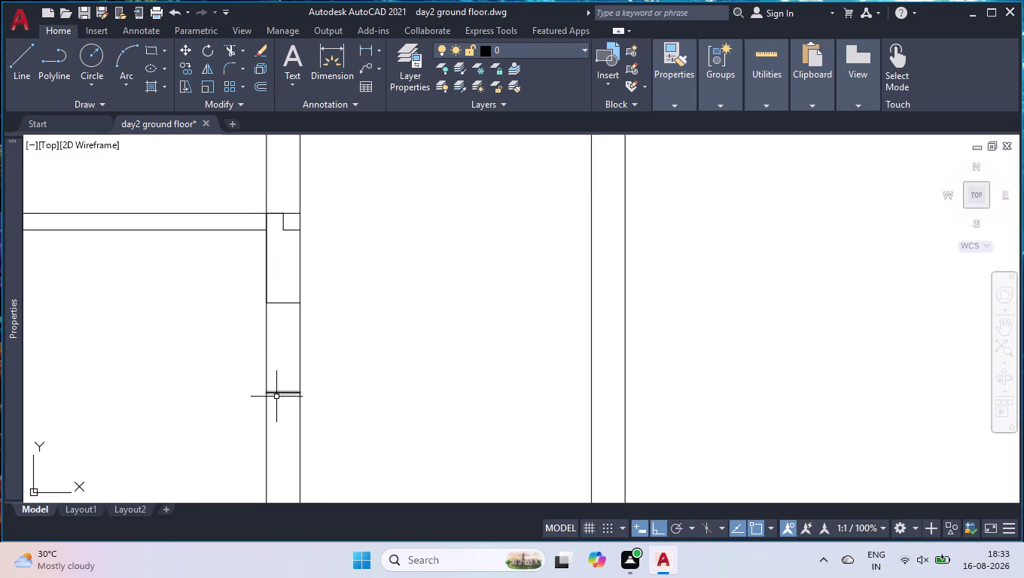
click(281, 392)
key(Delete)
text(off)
key(Return)
text(4)
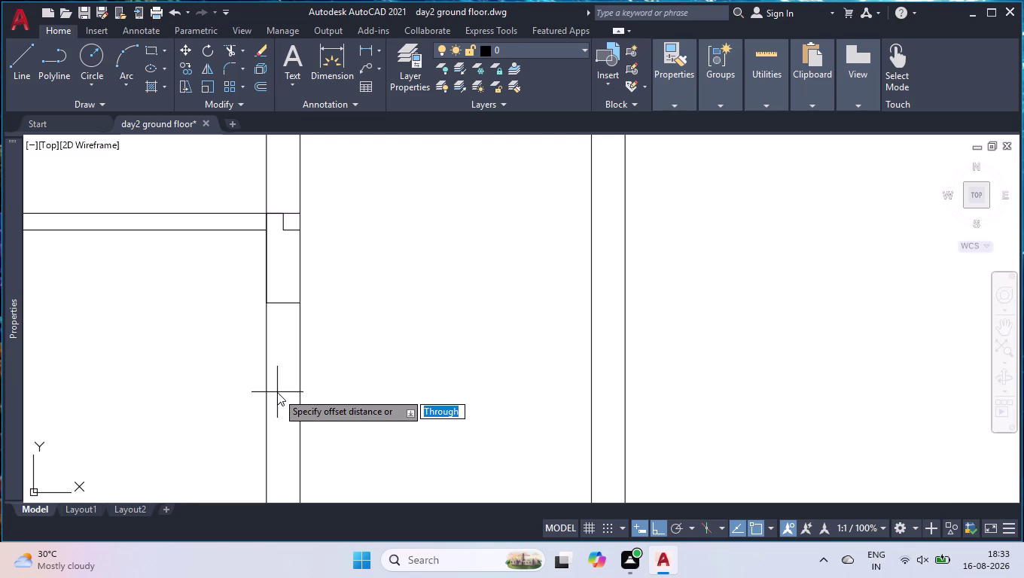
text(')
key(Return)
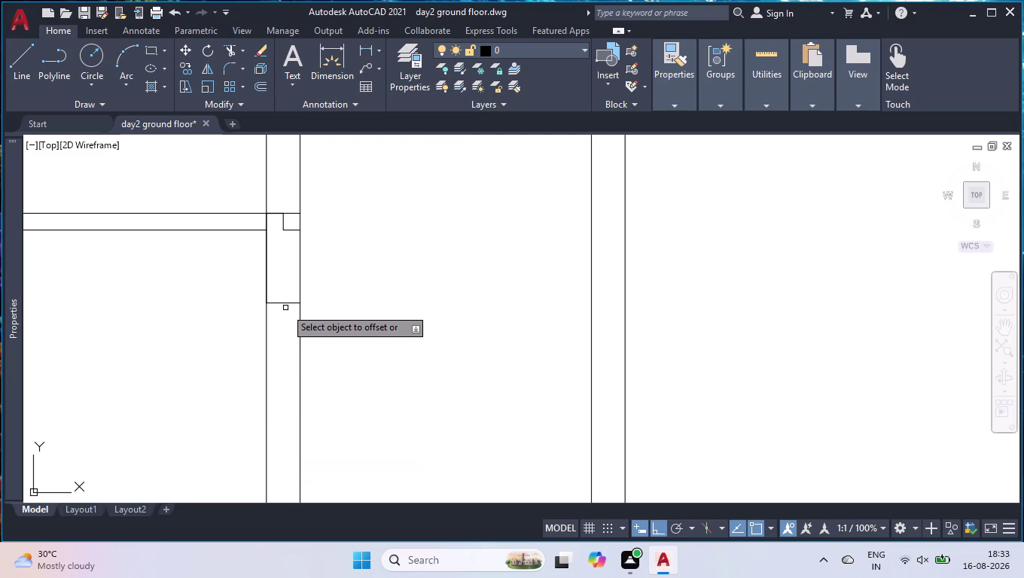
click(285, 303)
click(288, 390)
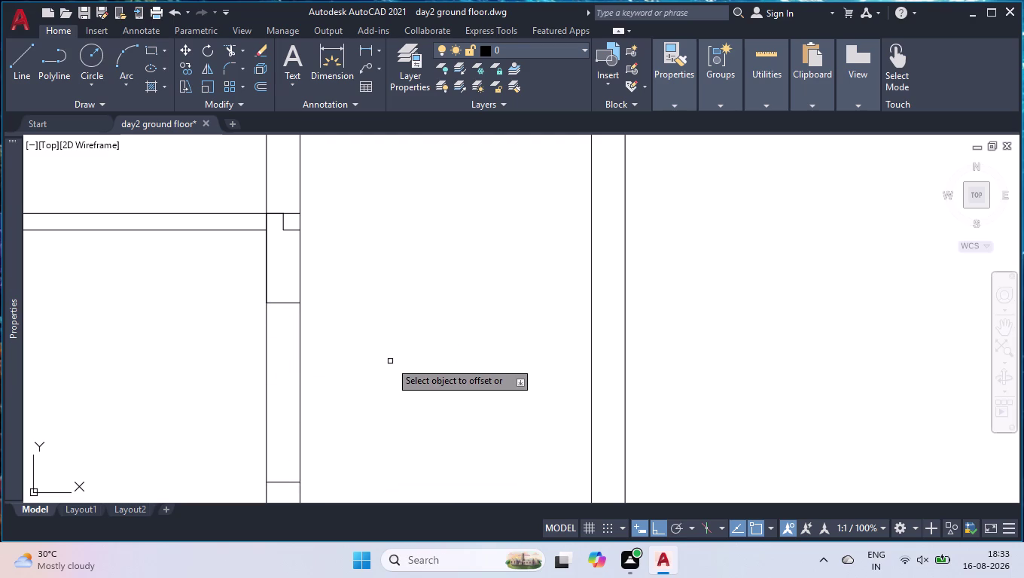
scroll(down, 3)
scroll(down, 3)
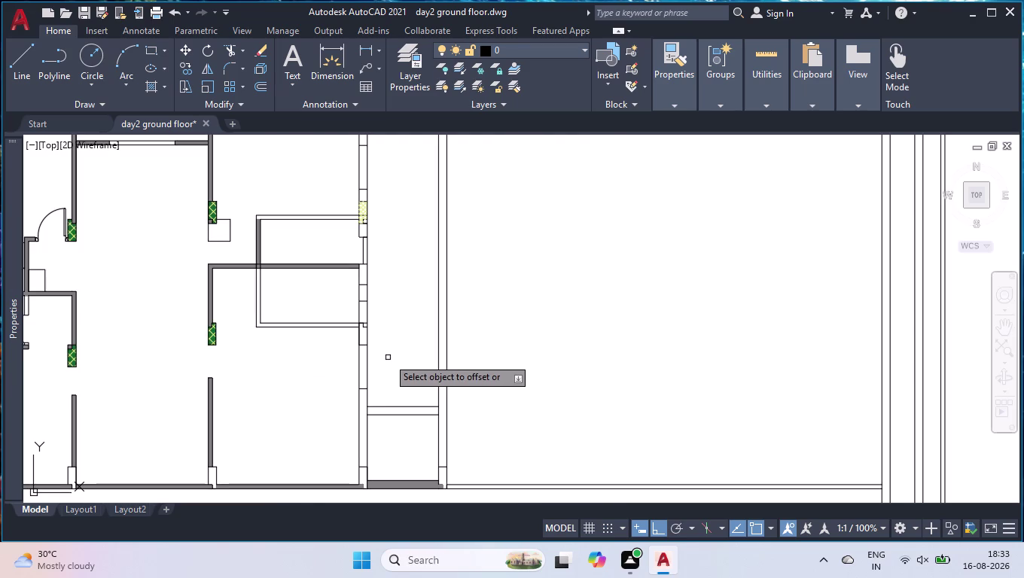
key(Return)
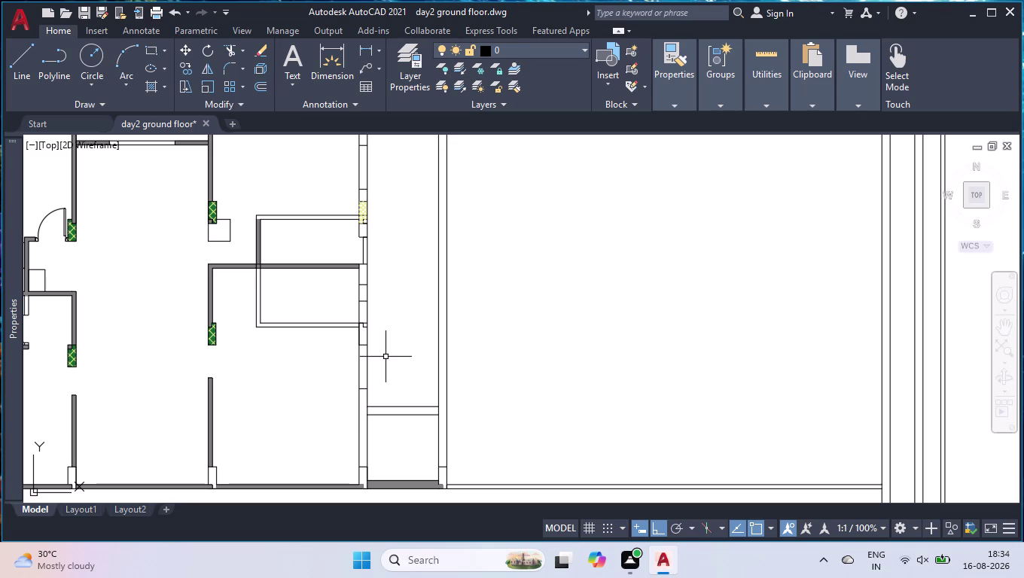
Draw a 2' line down the strip edge below the band, then across the strip.
key(l)
key(Return)
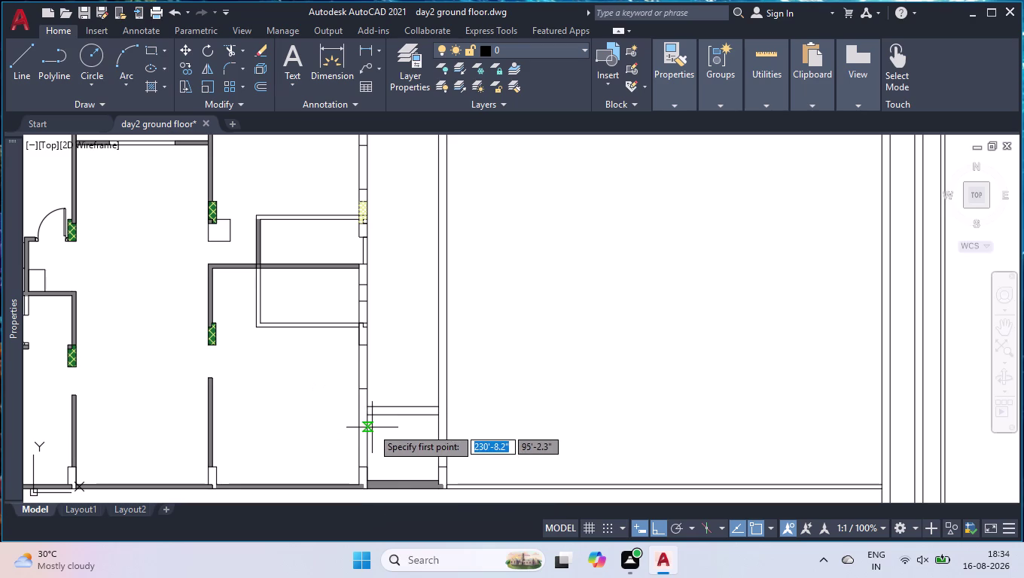
scroll(up, 3)
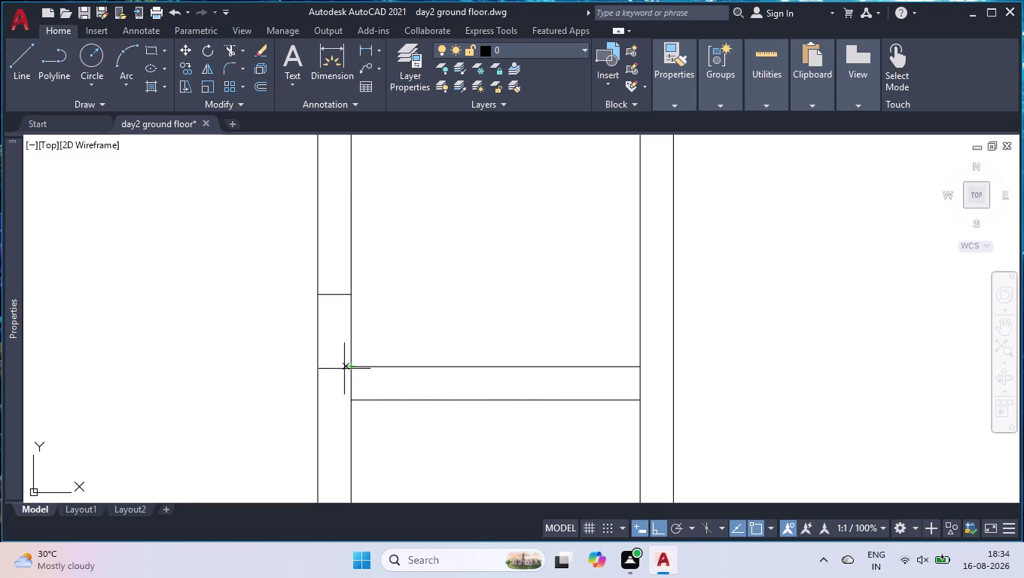
click(317, 369)
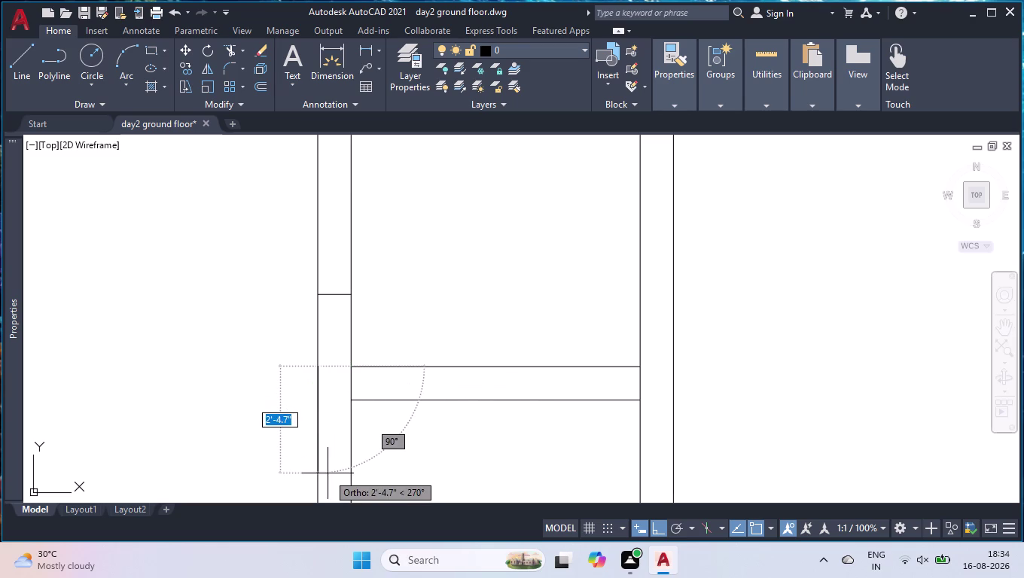
text(2')
key(Return)
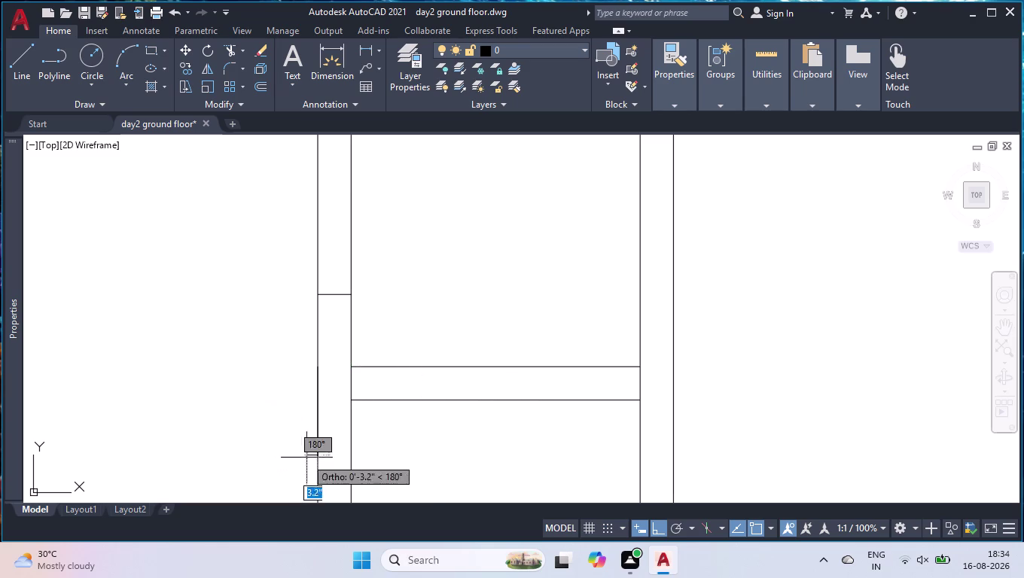
click(349, 457)
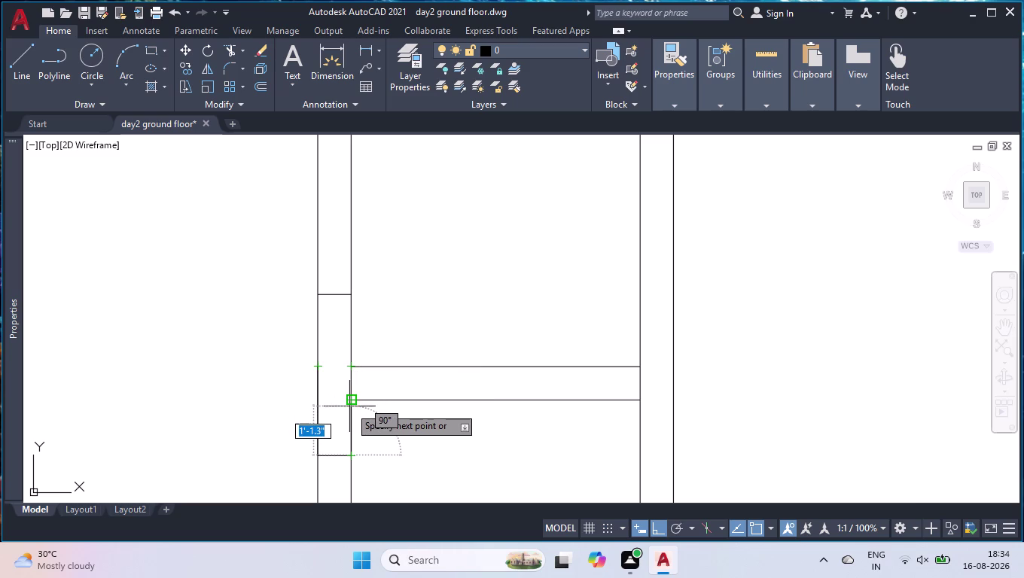
key(Return)
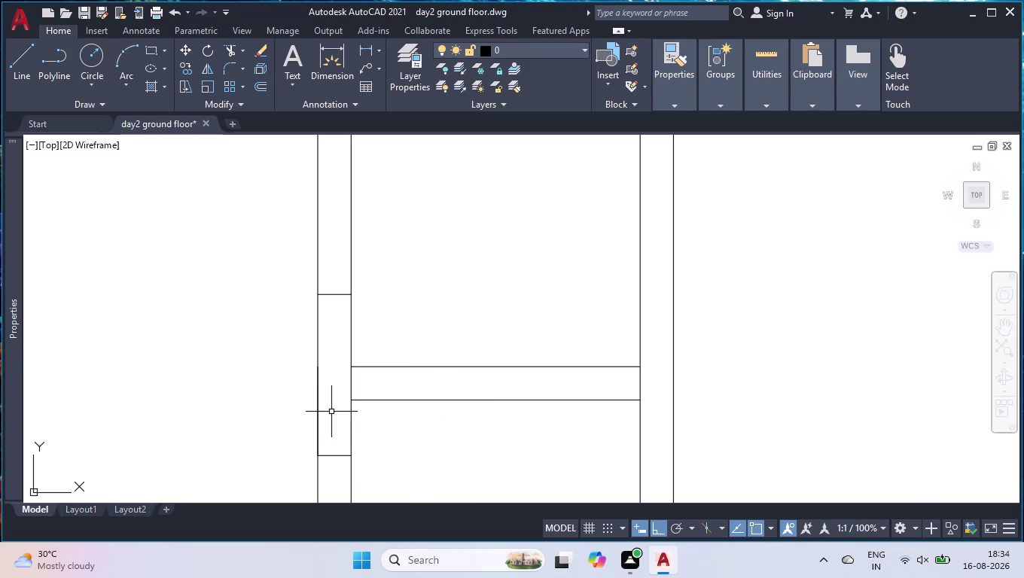
key(l)
key(Return)
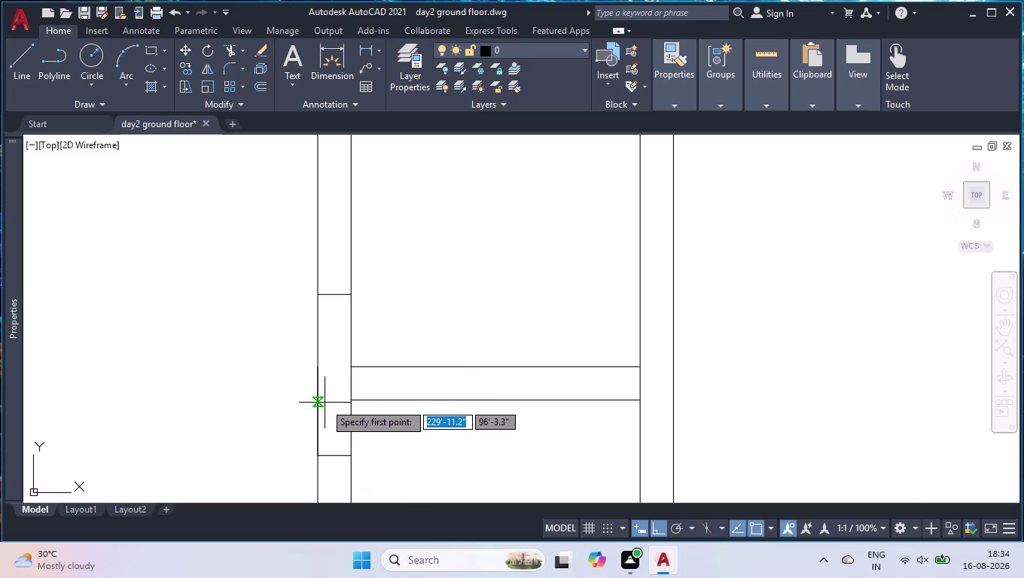
Draw a notch from the band's top edge with 4.5" right and 4.5" down legs.
scroll(down, 3)
scroll(up, 3)
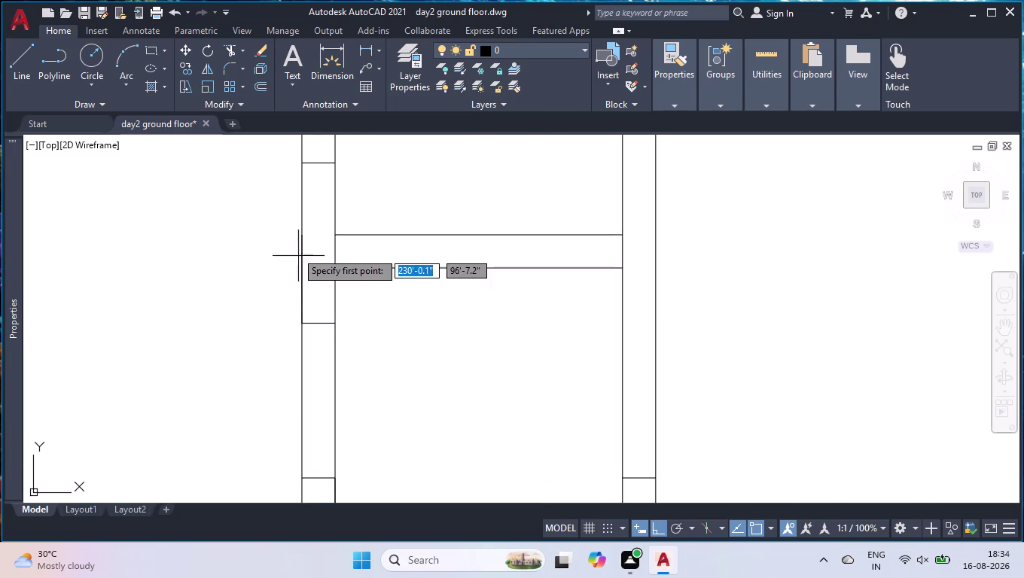
click(303, 234)
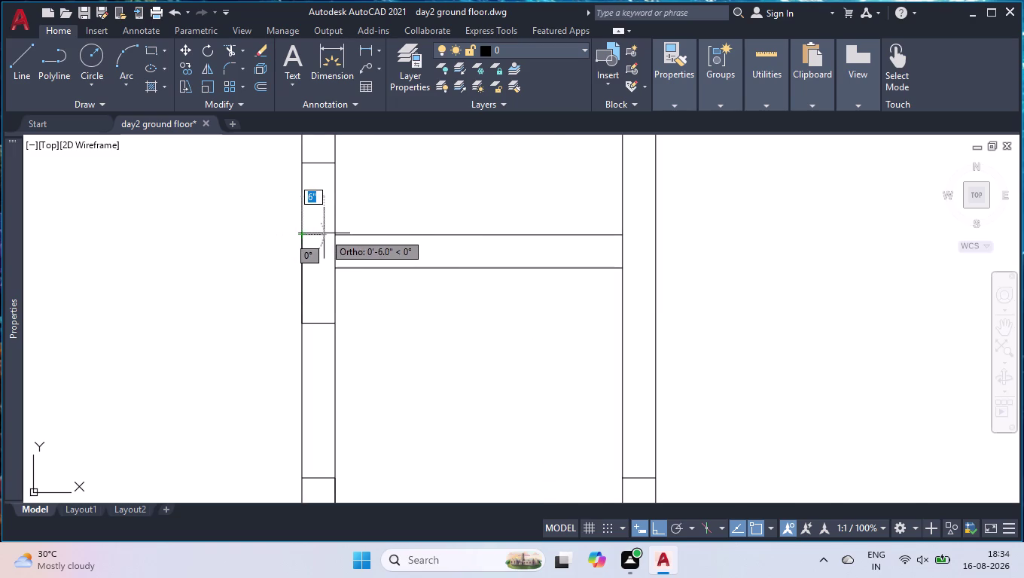
scroll(up, 3)
scroll(down, 3)
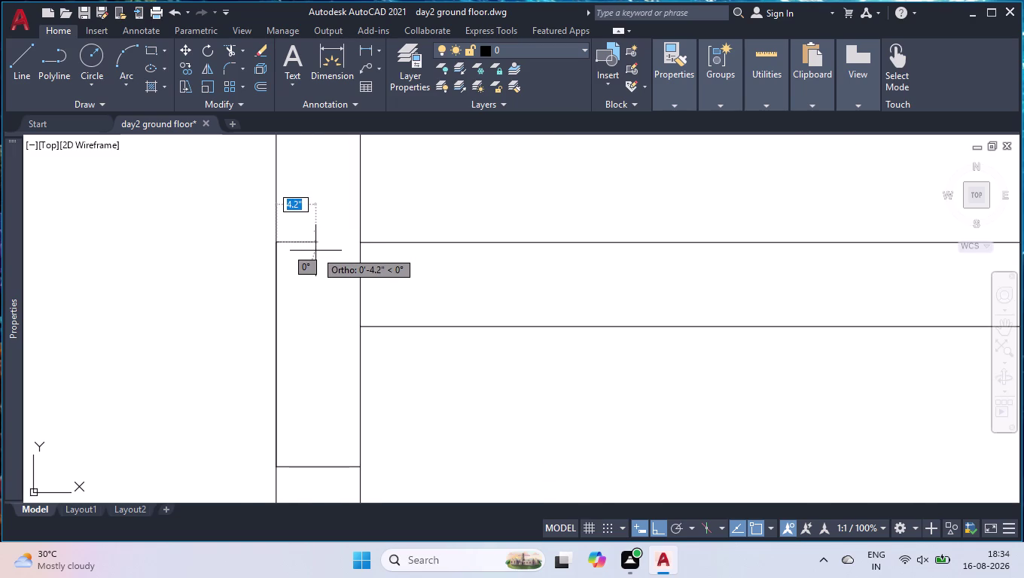
text(4.5")
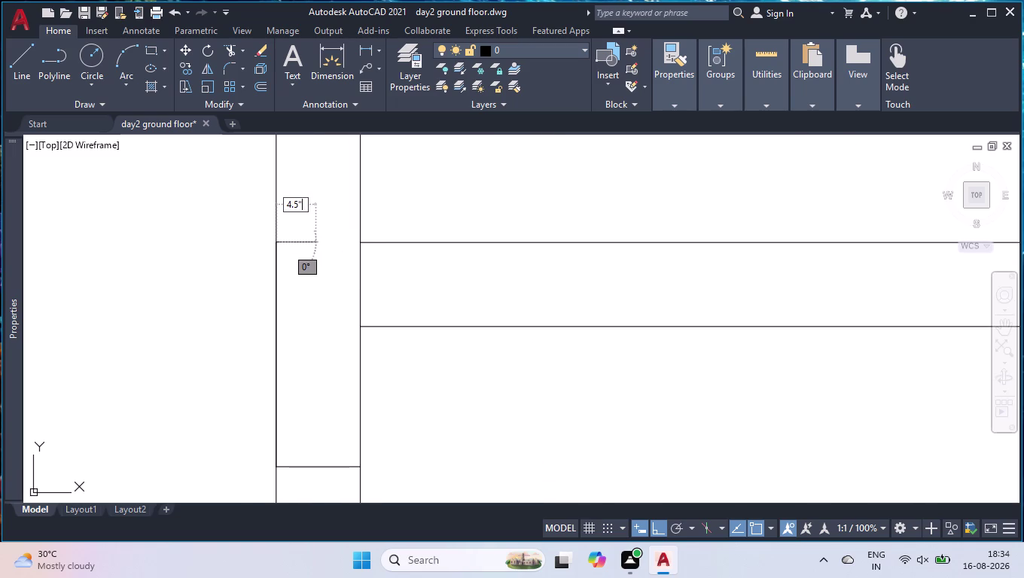
key(Return)
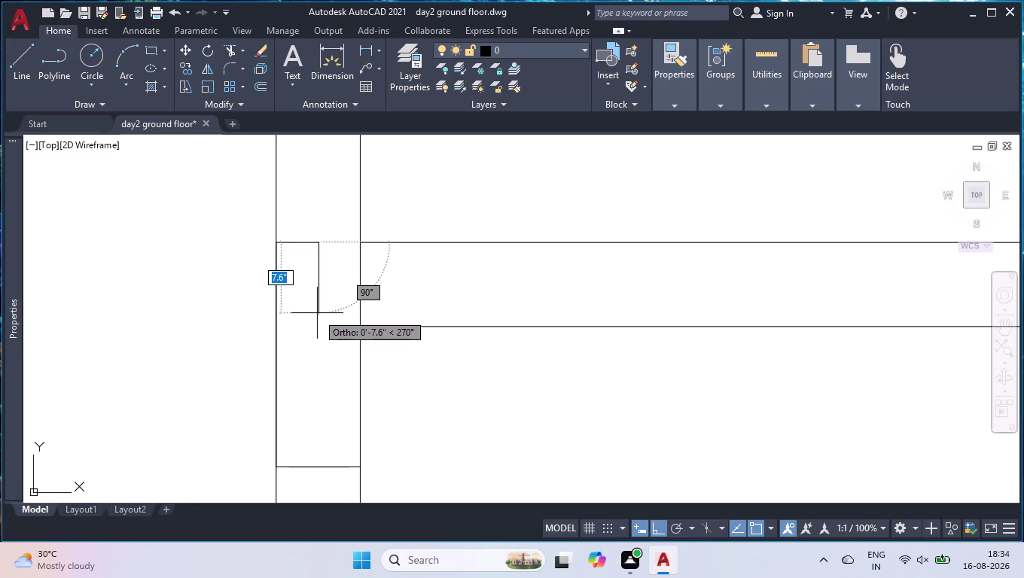
text(4.5")
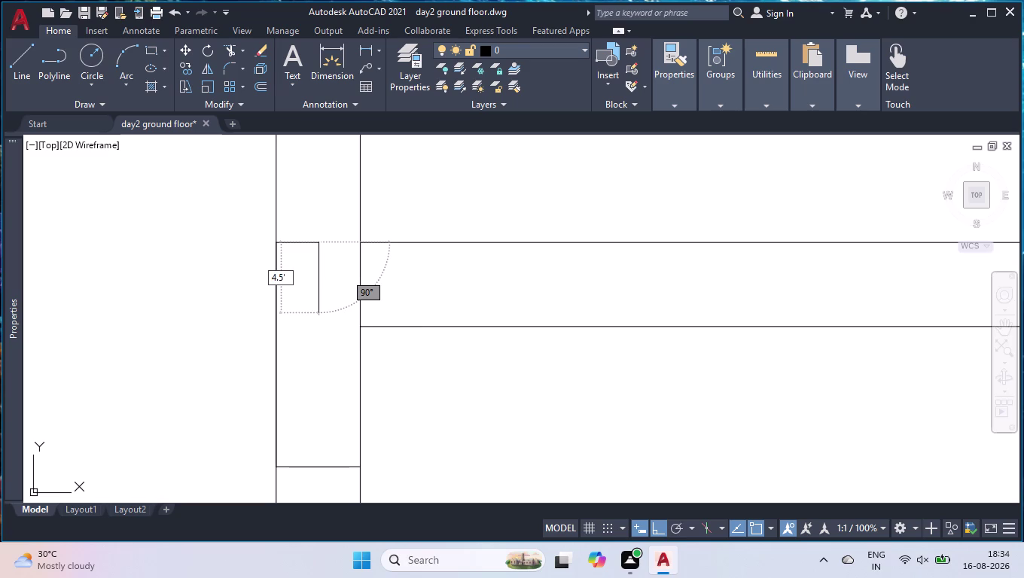
key(Return)
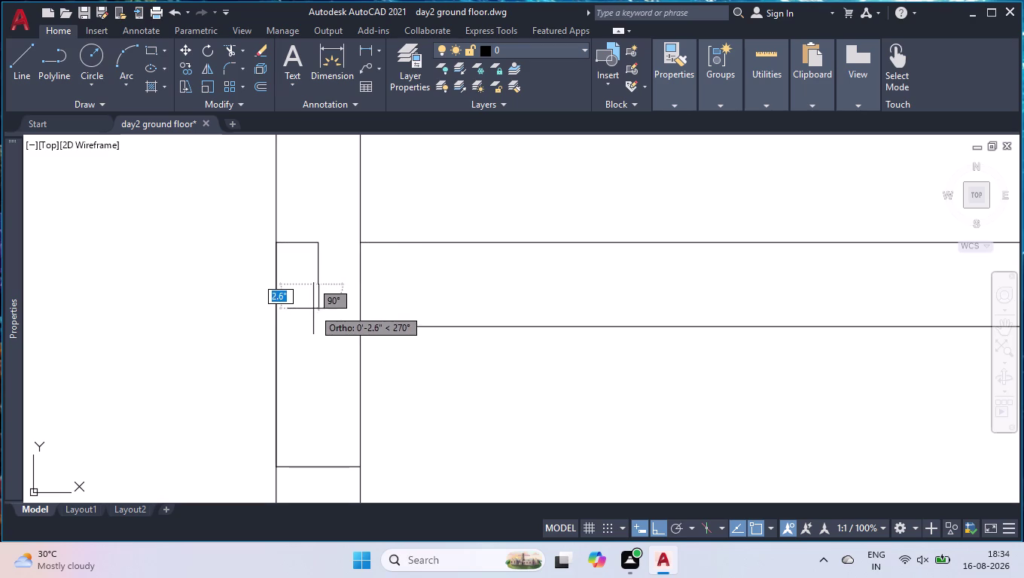
click(359, 283)
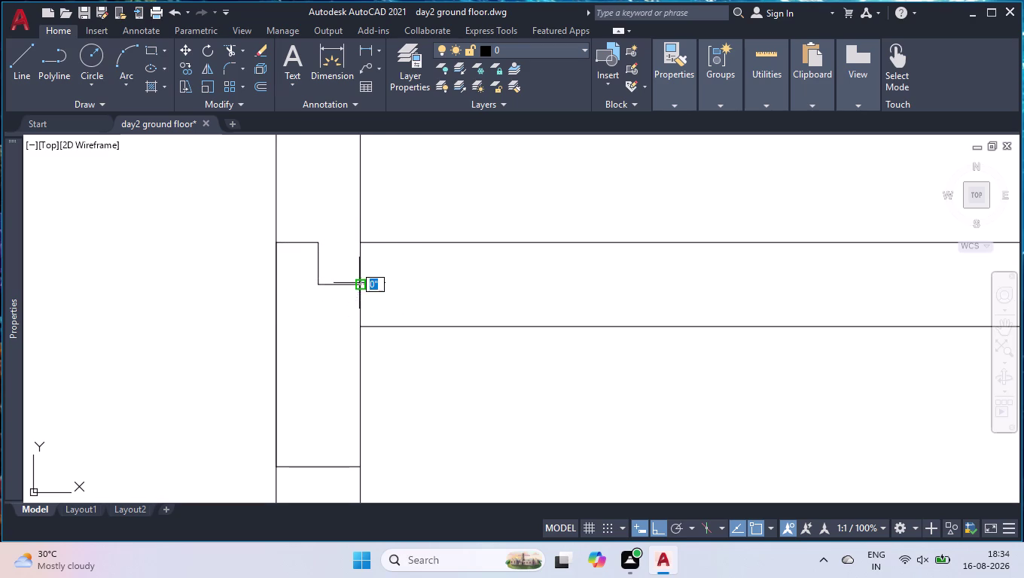
key(space)
Extend the notch line to the strip edge.
text(ex)
key(Return)
click(307, 242)
key(space)
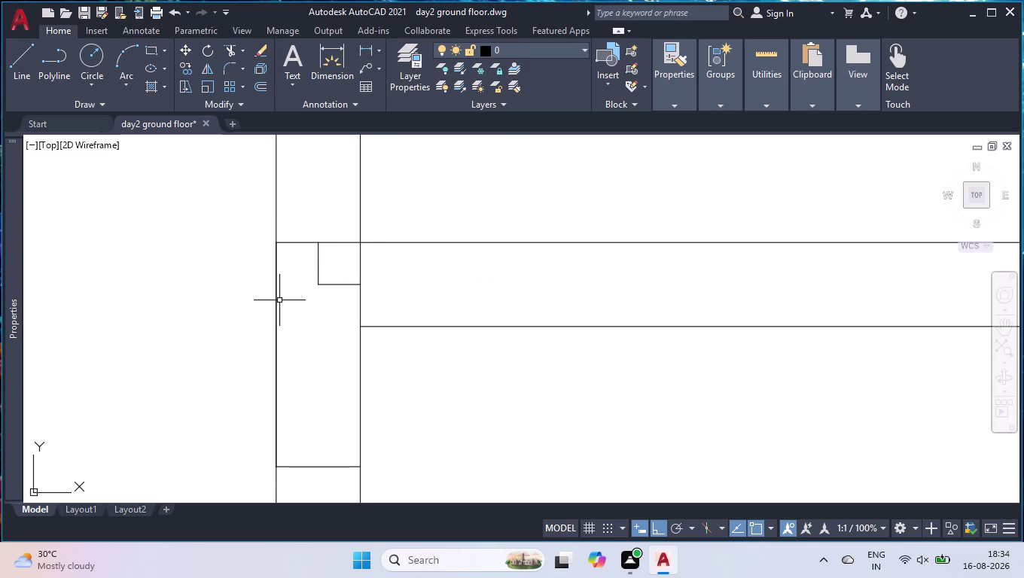
click(274, 304)
key(Delete)
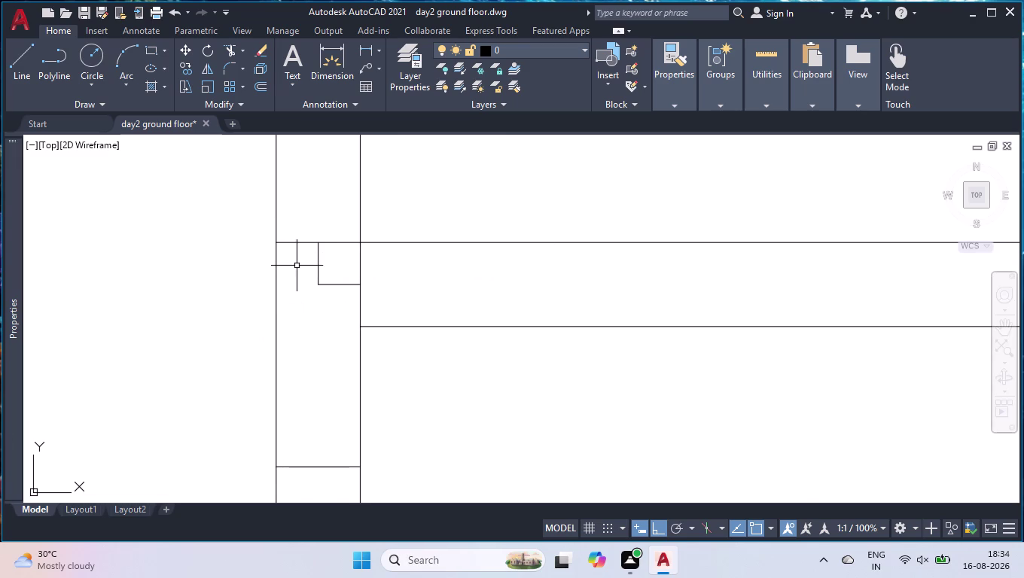
scroll(down, 3)
scroll(down, 3)
scroll(down, 3)
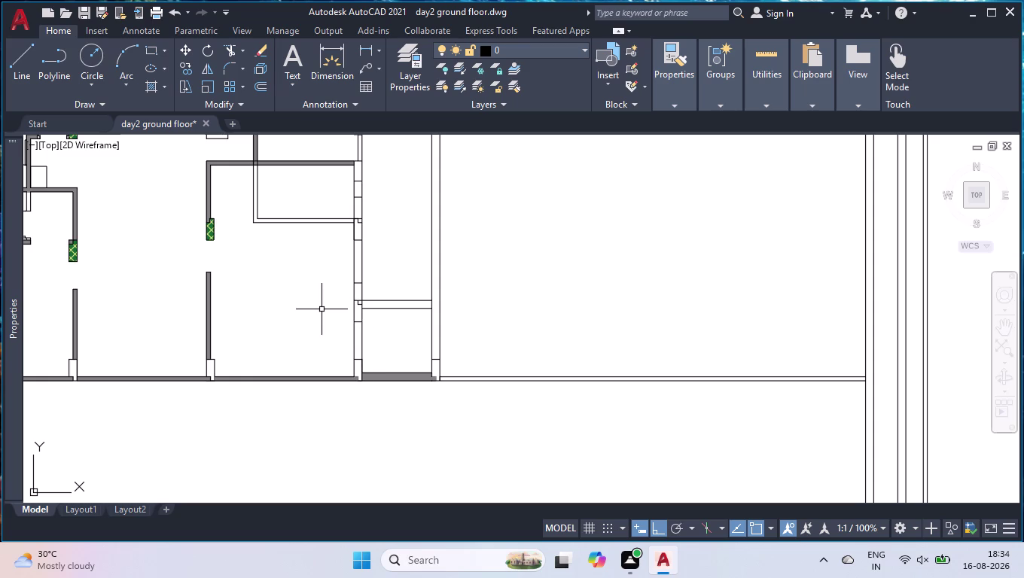
scroll(down, 3)
scroll(down, 3)
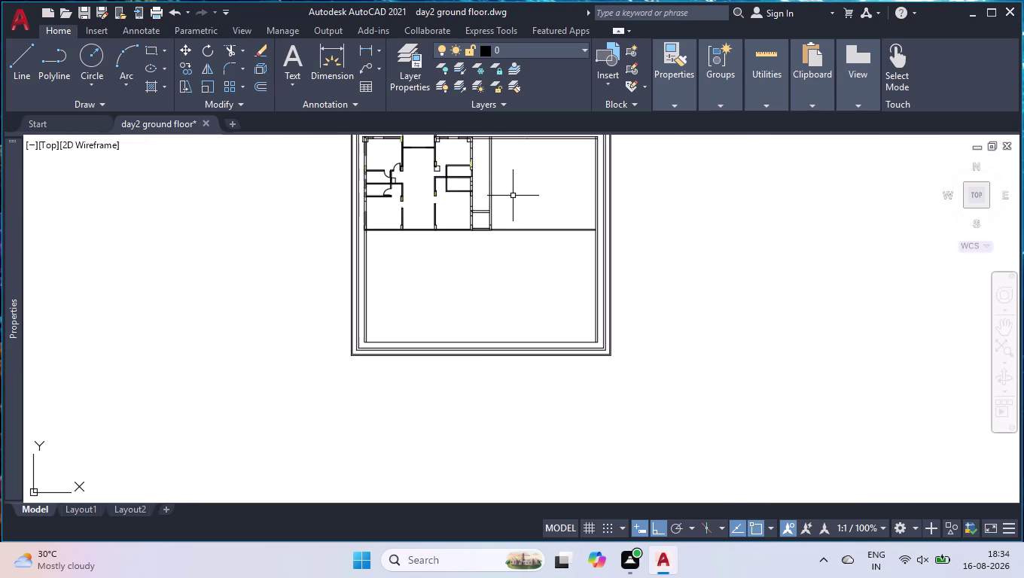
scroll(down, 3)
scroll(up, 3)
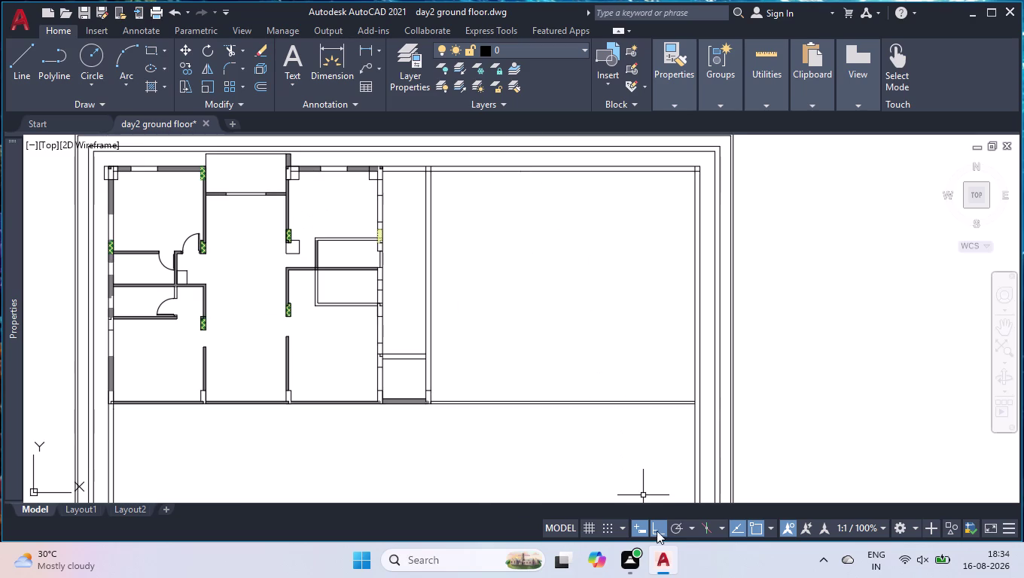